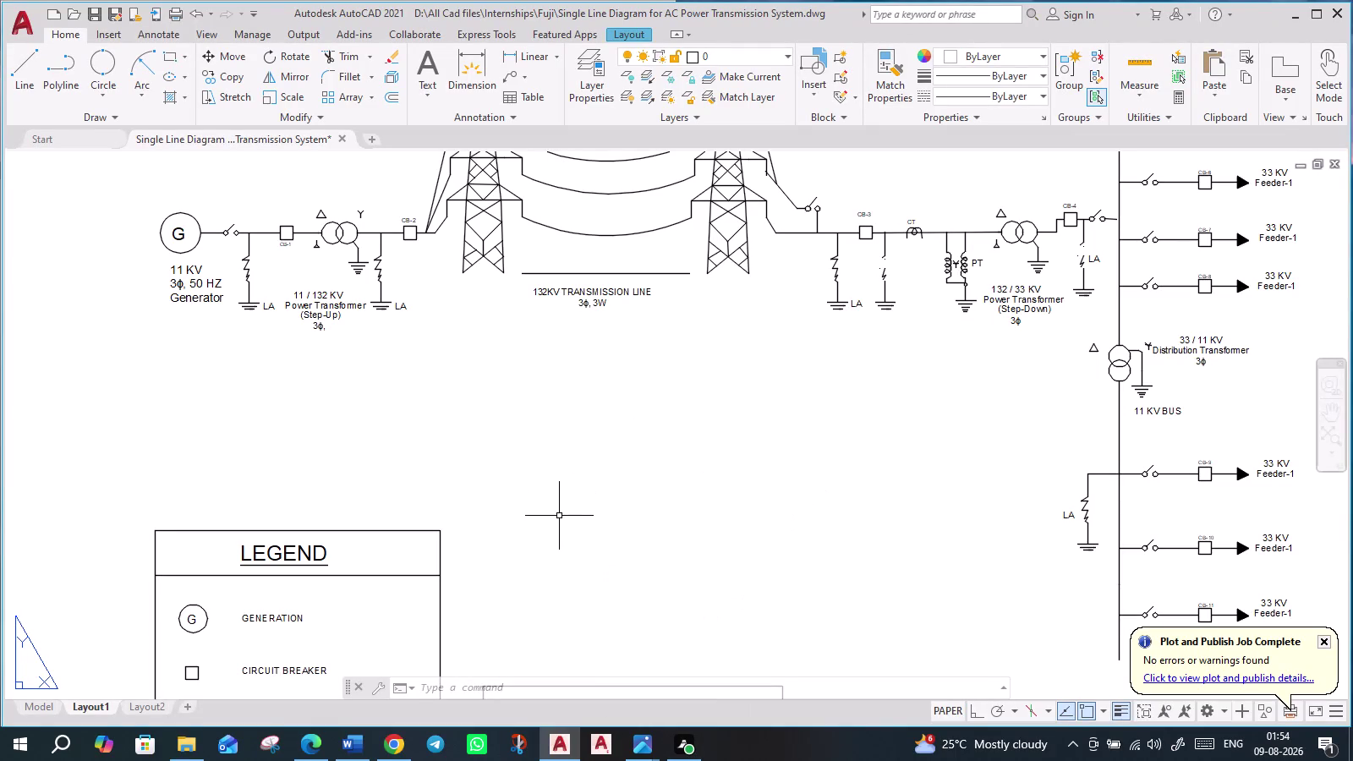
Zoom and pan the sheet to review the legend, voltage levels, title block and diagram title.
scroll(down, 3)
scroll(down, 3)
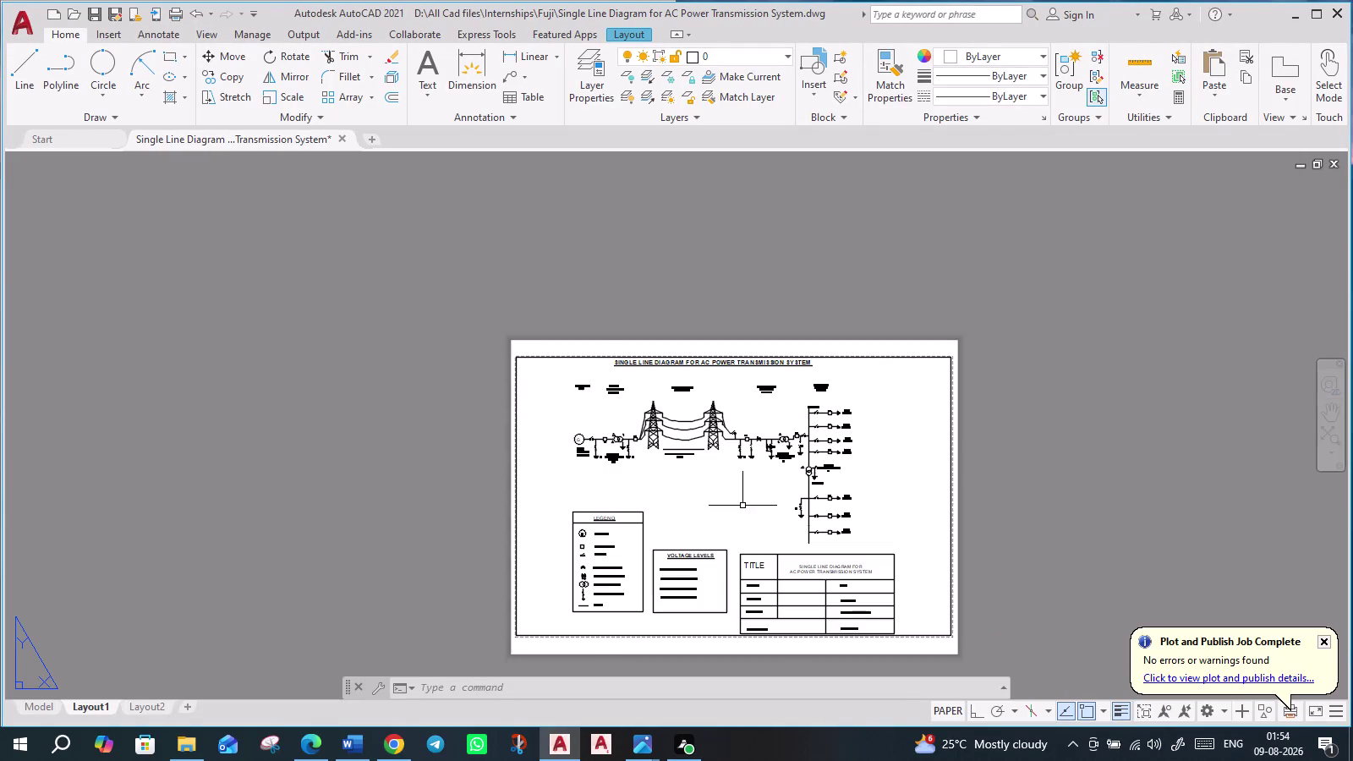
scroll(up, 3)
scroll(up, 3)
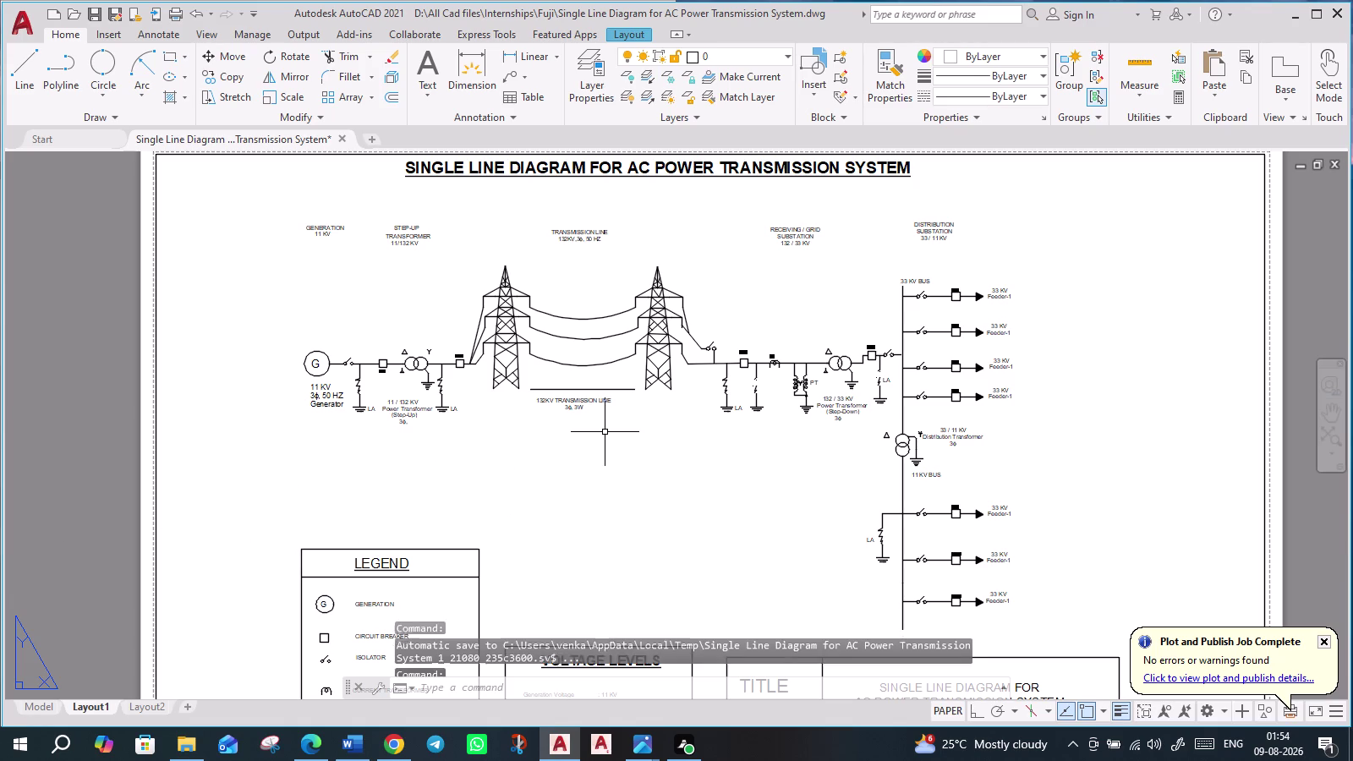
scroll(up, 3)
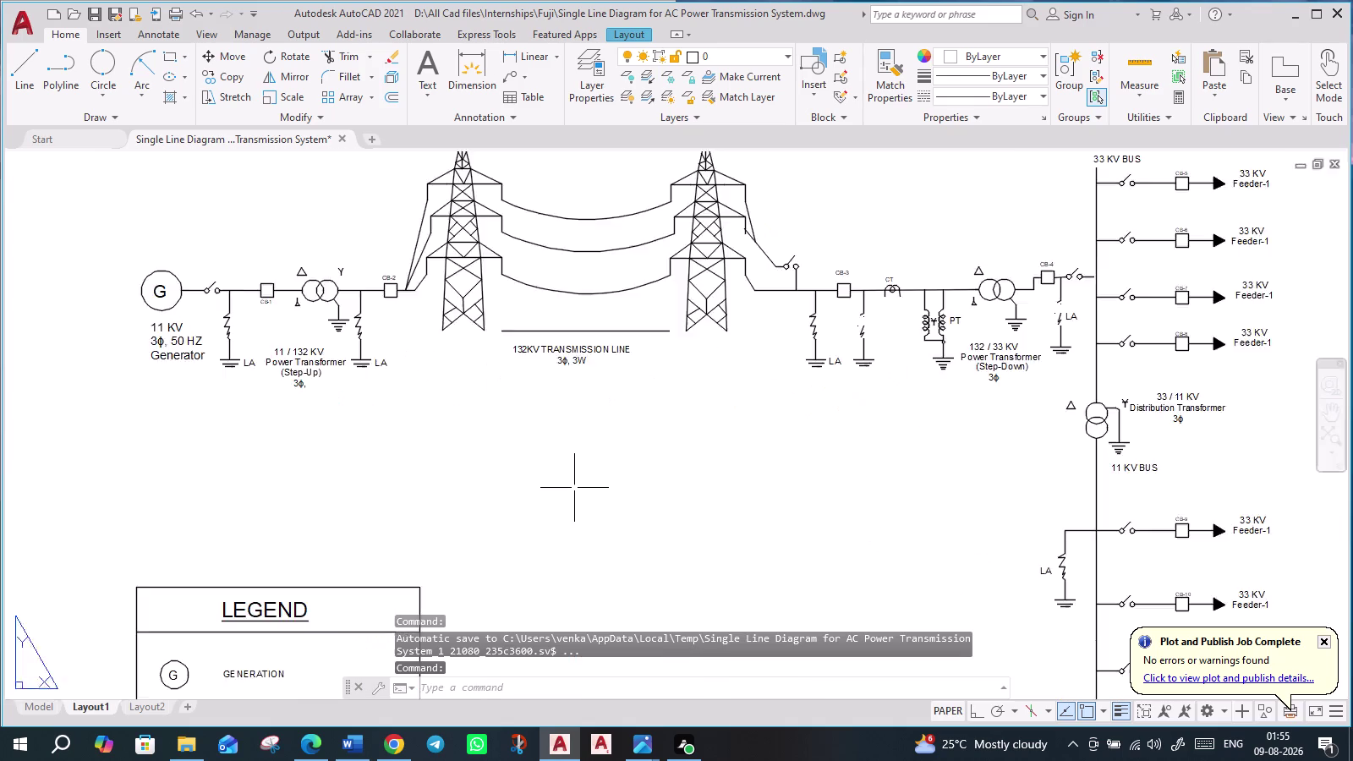
scroll(up, 3)
scroll(down, 3)
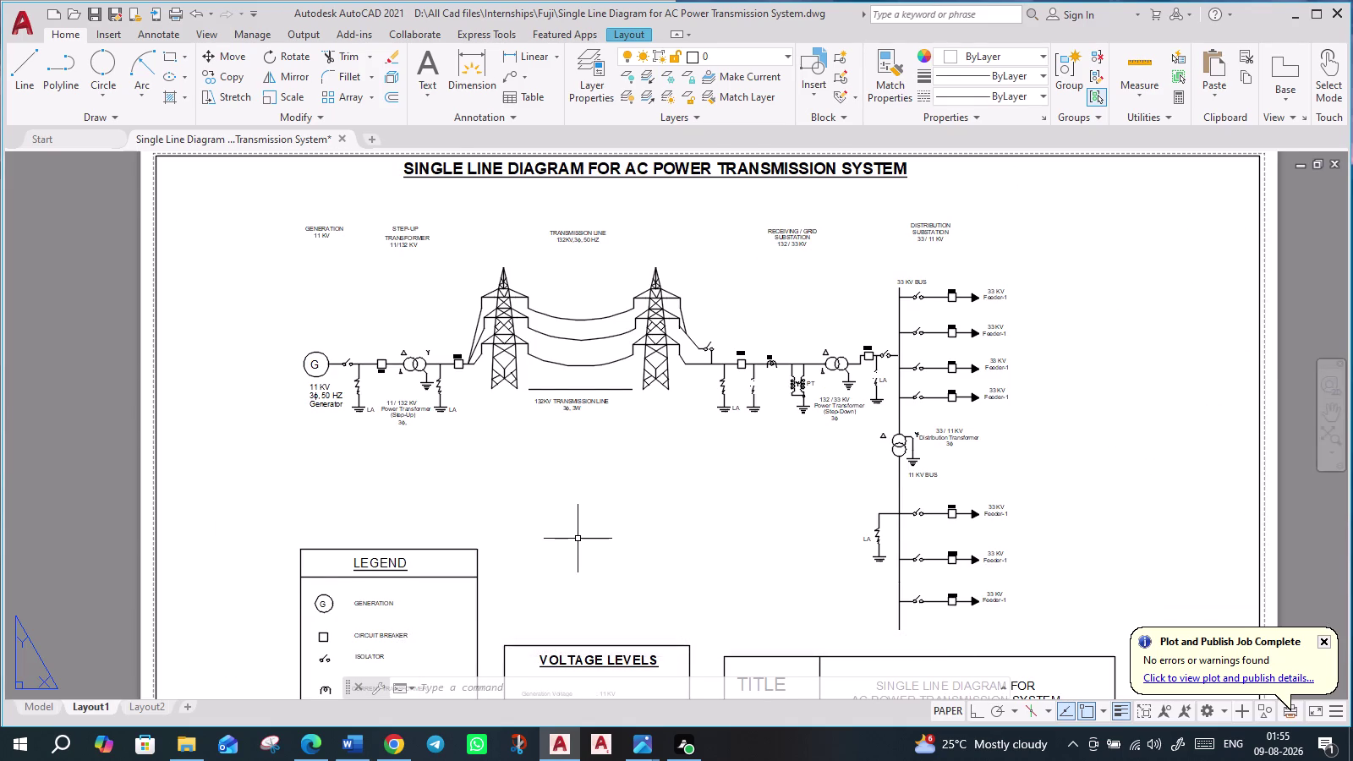
middle_drag(576, 532, 571, 434)
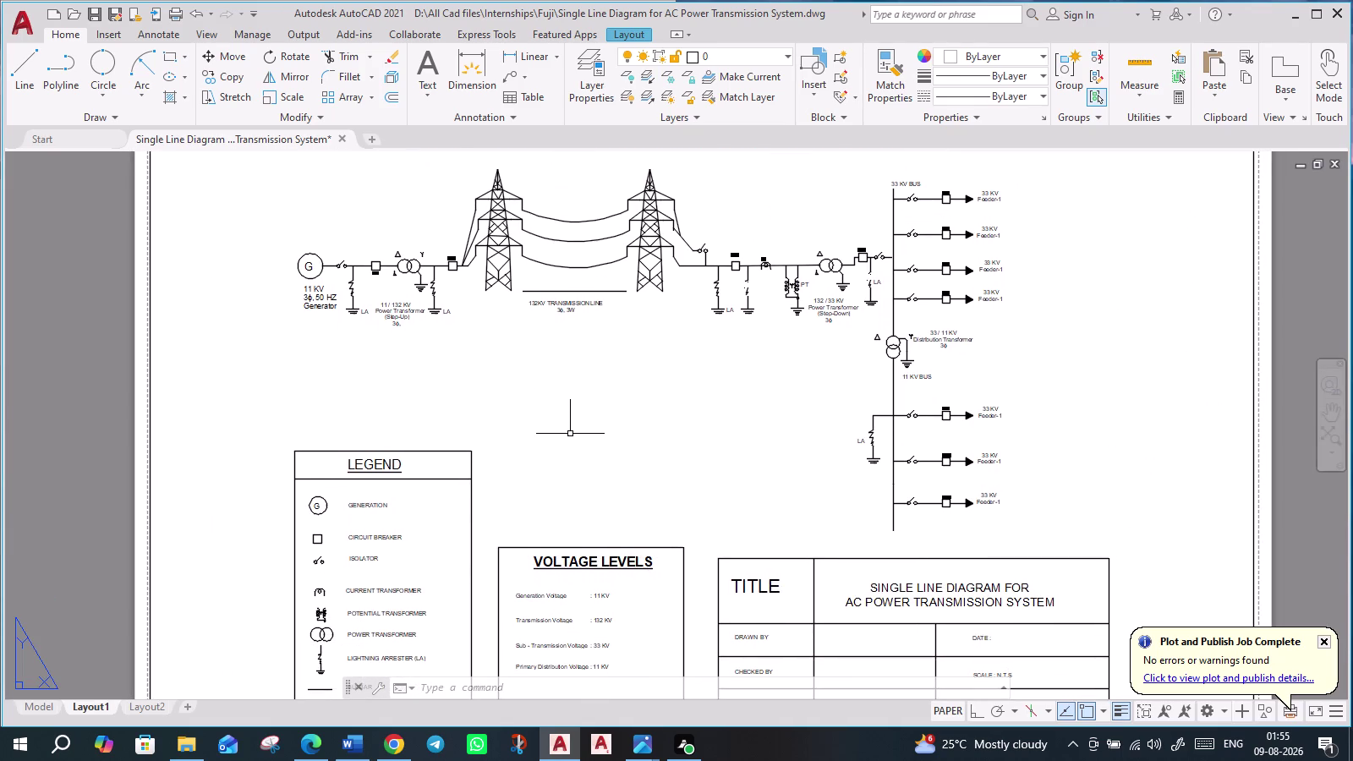
scroll(down, 3)
scroll(up, 3)
middle_drag(602, 417, 593, 455)
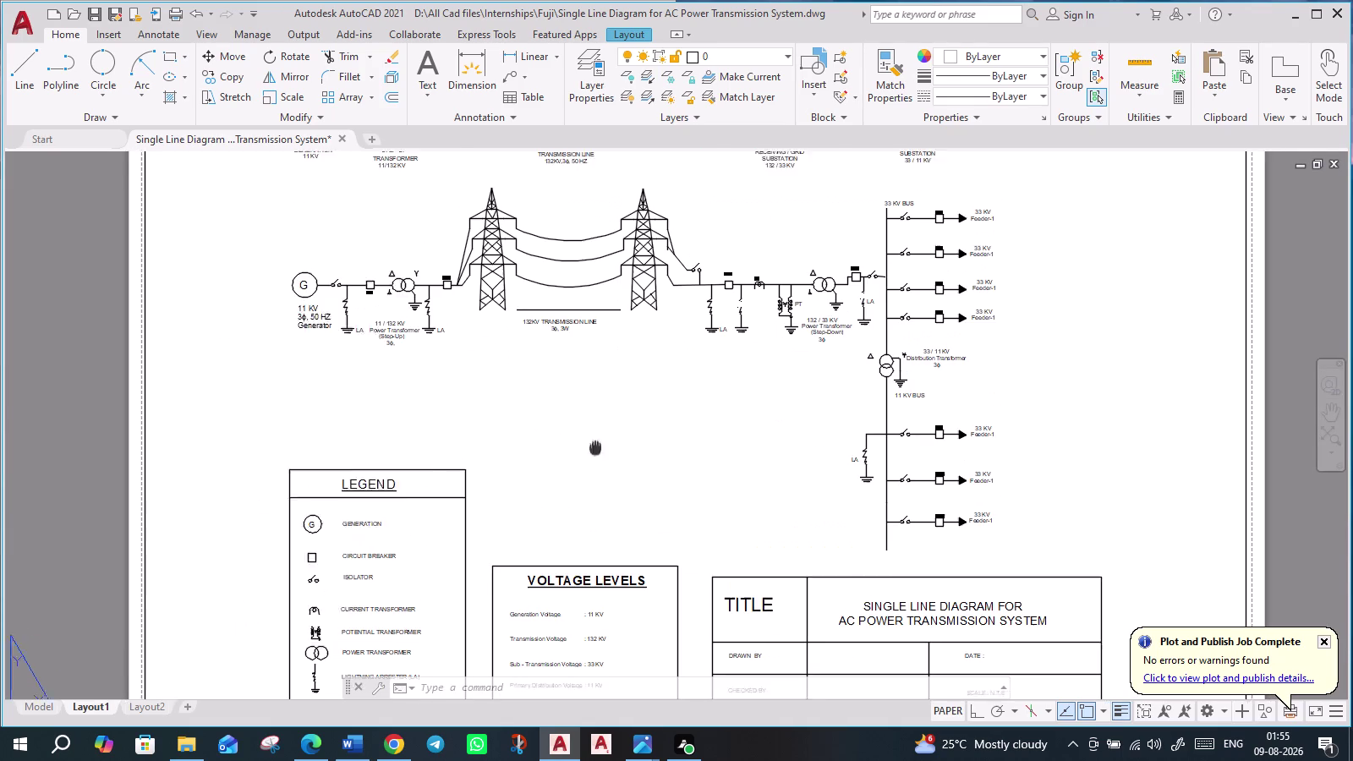
middle_drag(593, 455, 579, 555)
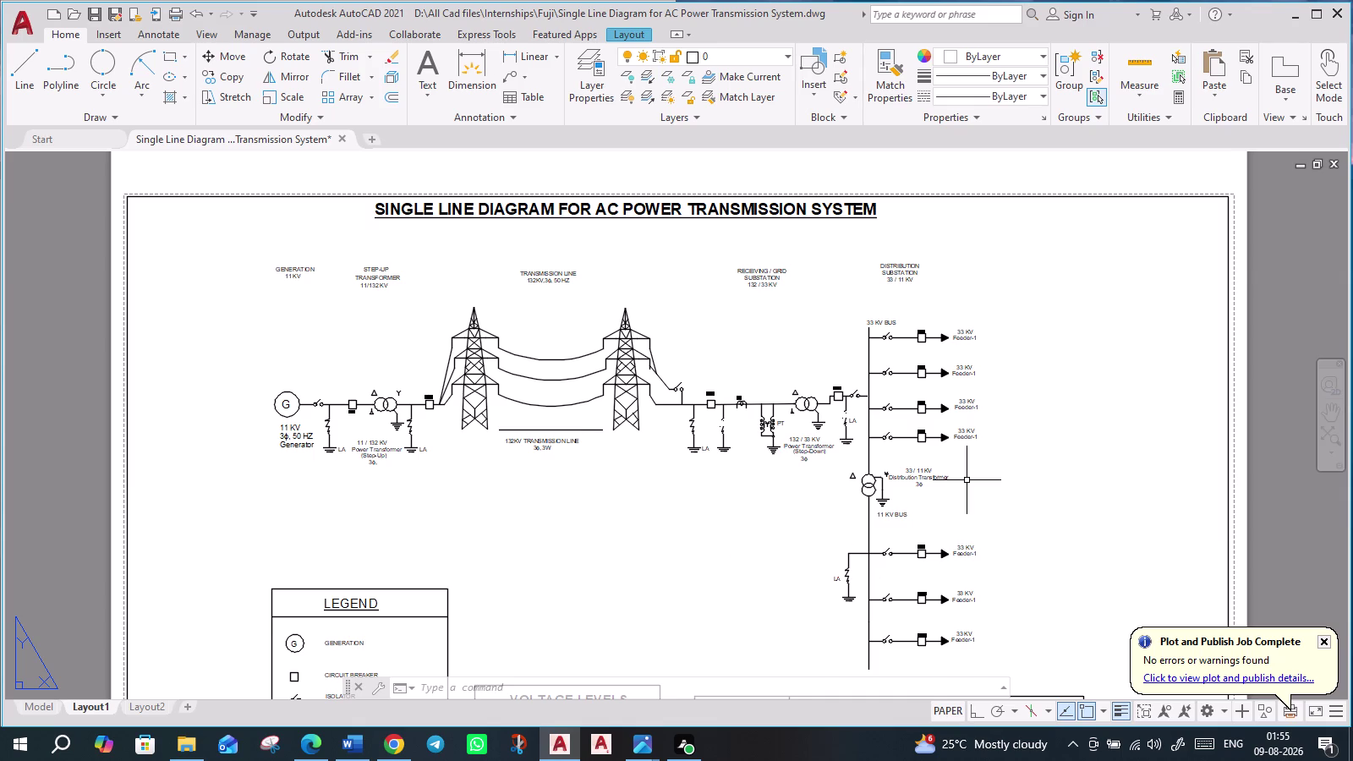
Centre the sheet to show the diagram's full width, the feeders and the title block.
scroll(down, 3)
middle_drag(1034, 505, 923, 422)
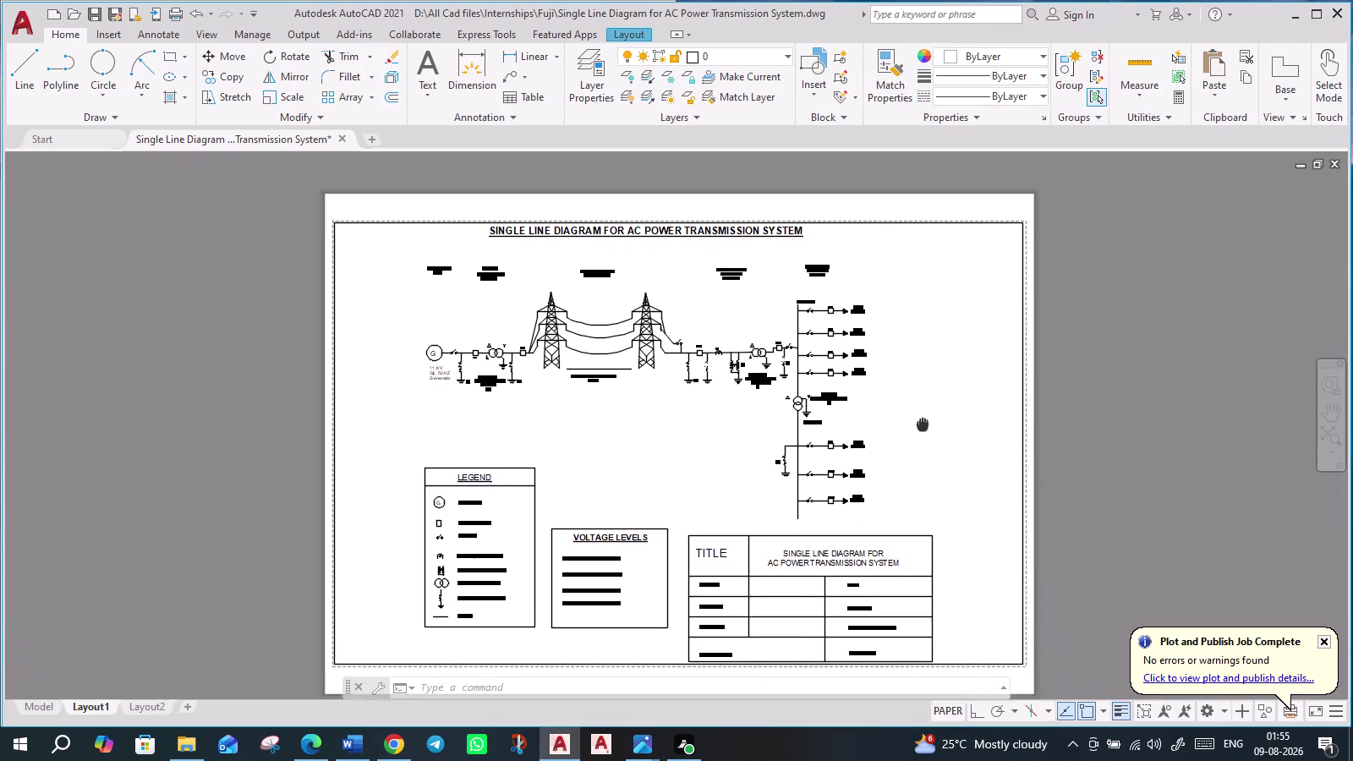
middle_drag(923, 422, 875, 400)
scroll(up, 3)
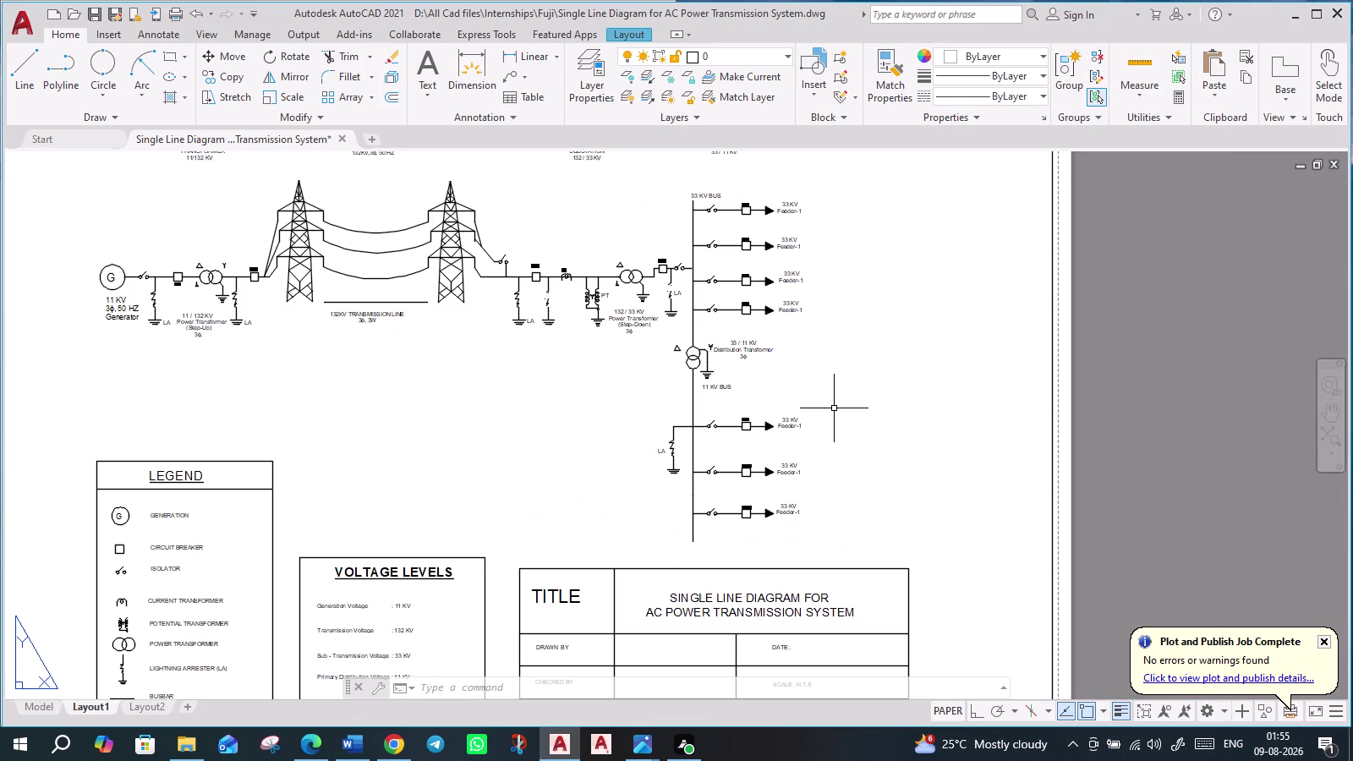
middle_drag(857, 404, 1058, 491)
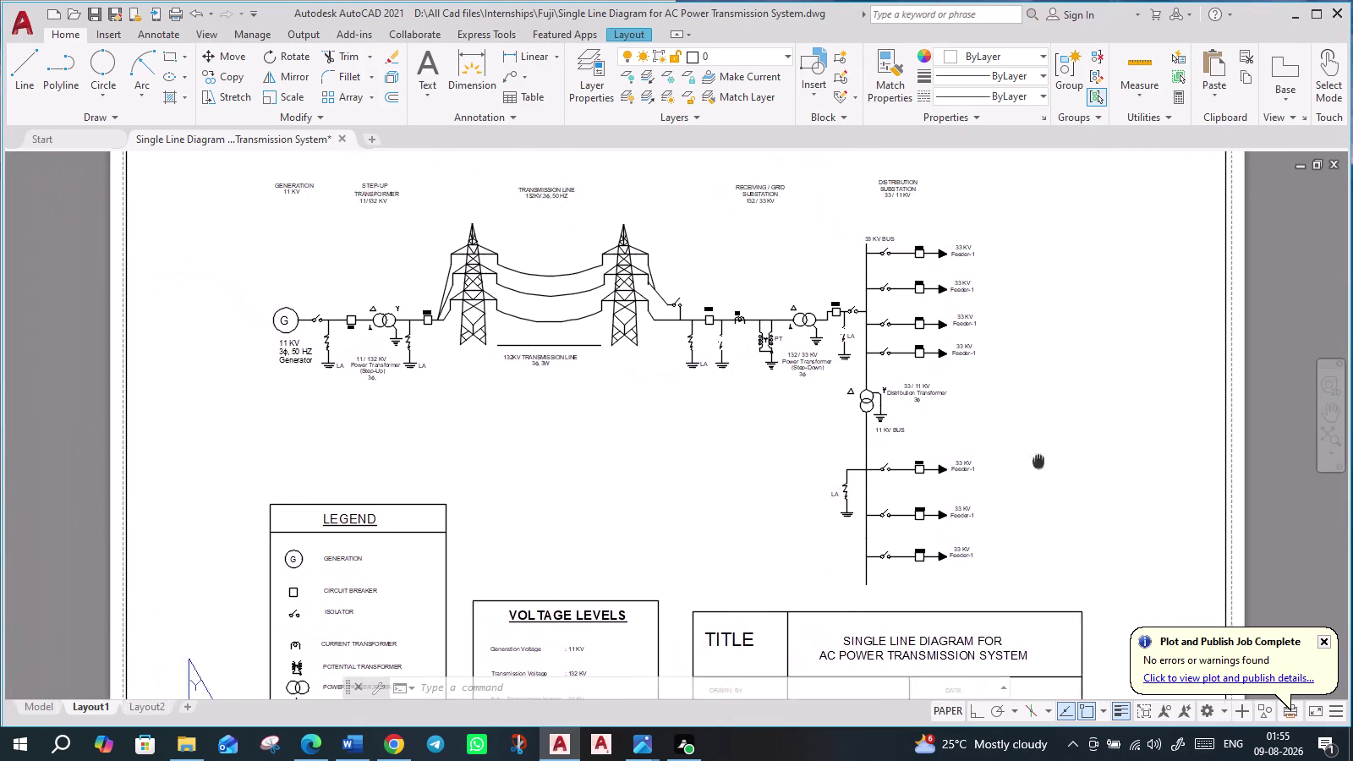
middle_drag(1058, 490, 1039, 484)
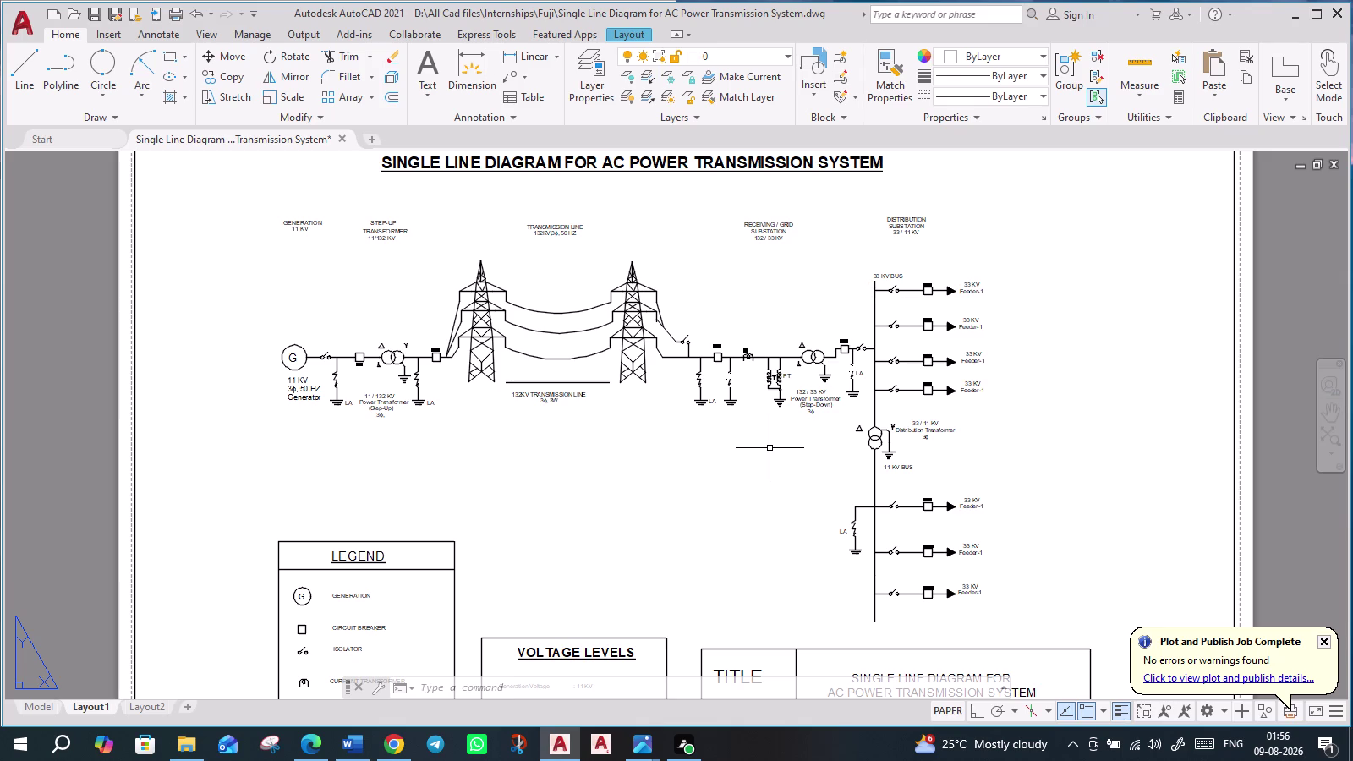
Zoom in on the generator end and the left transmission tower's upper crossarms.
scroll(up, 3)
scroll(up, 3)
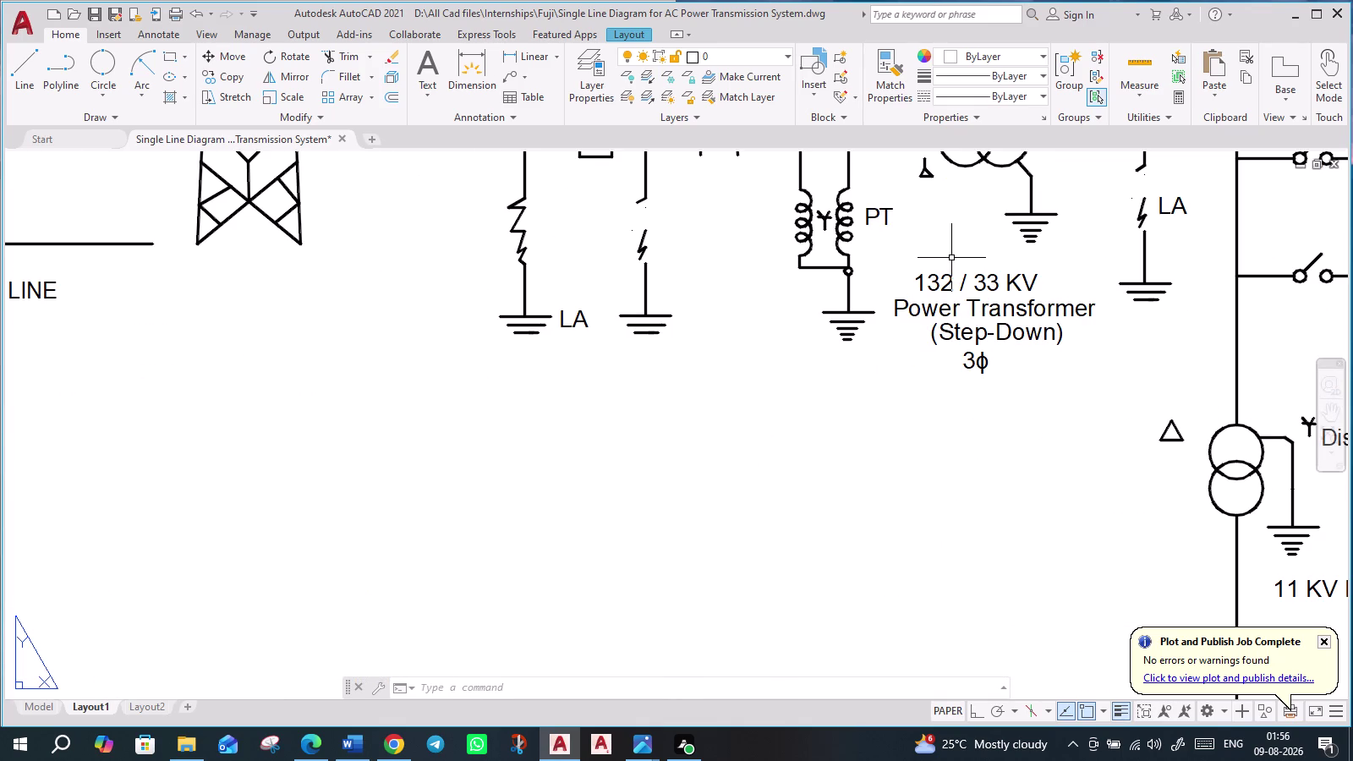
scroll(down, 3)
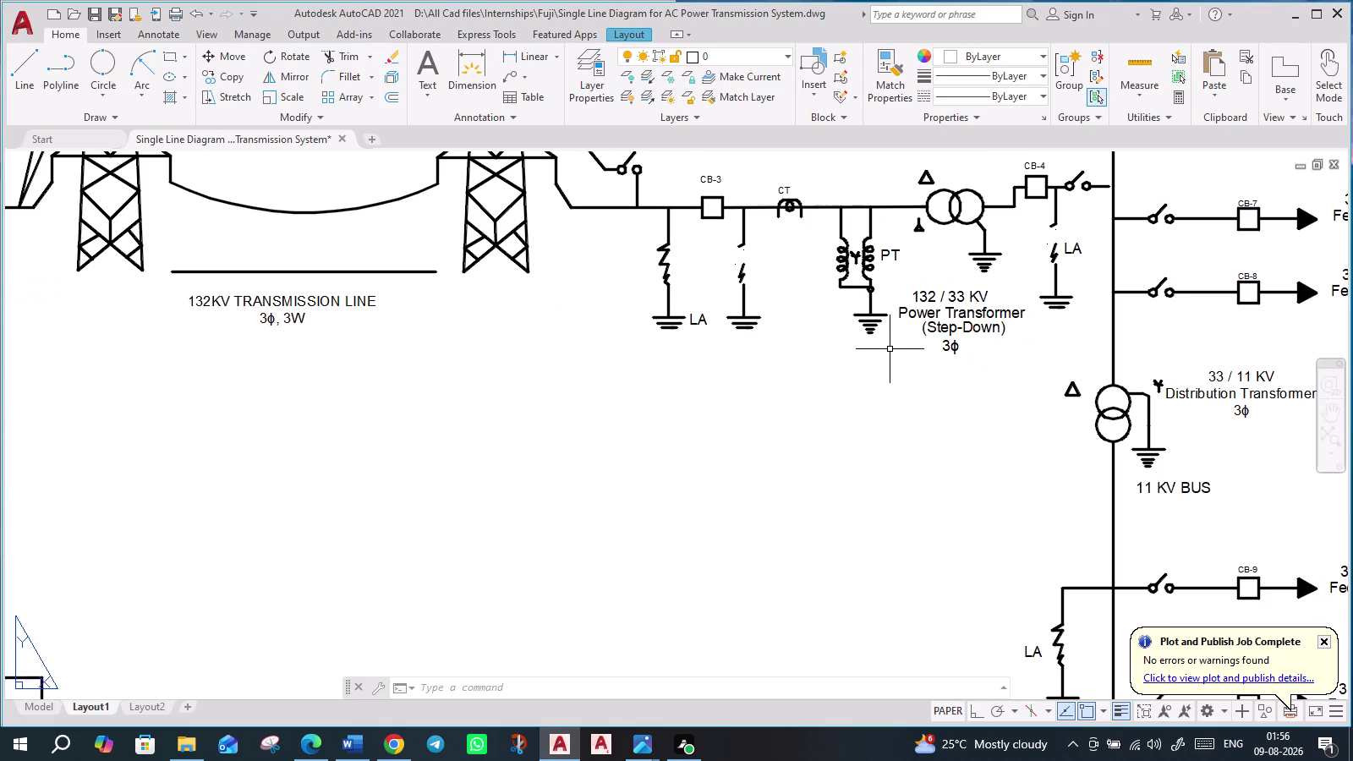
scroll(down, 3)
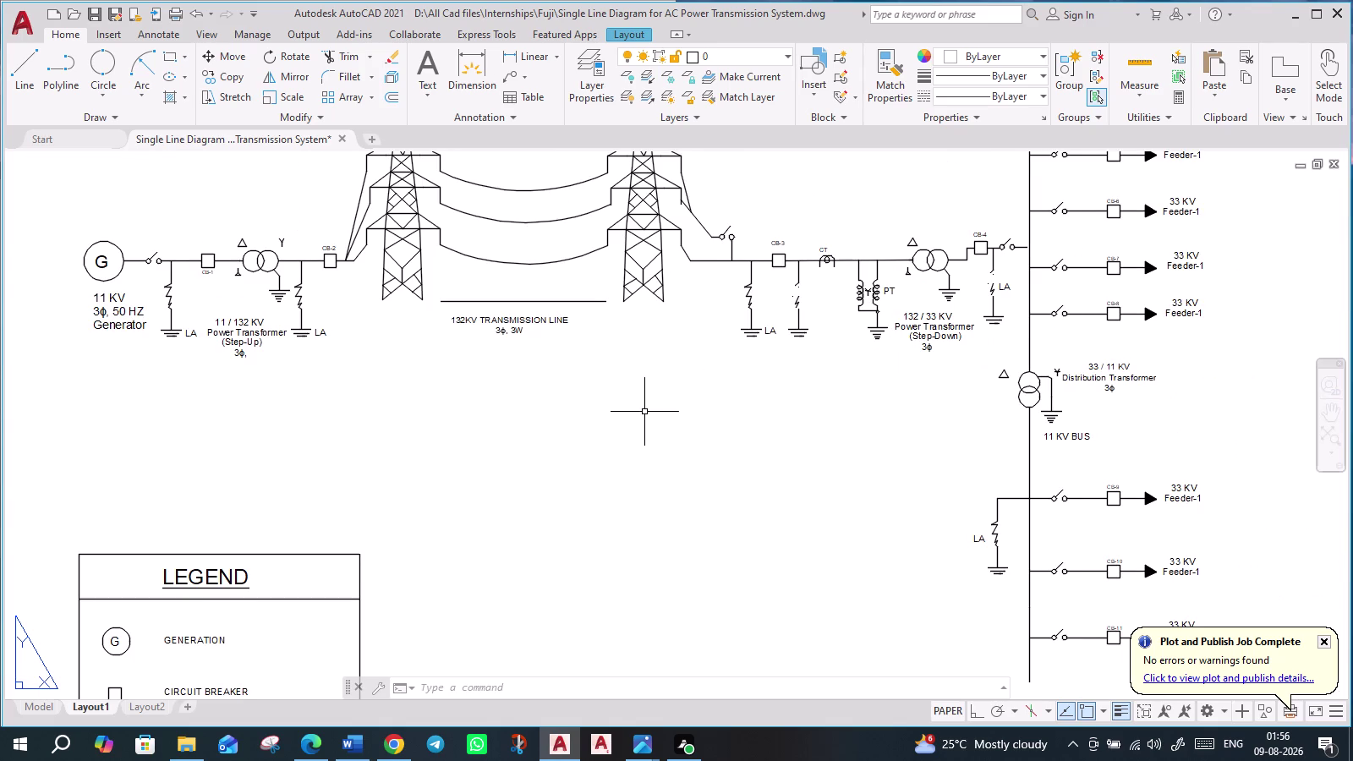
middle_drag(654, 445, 678, 550)
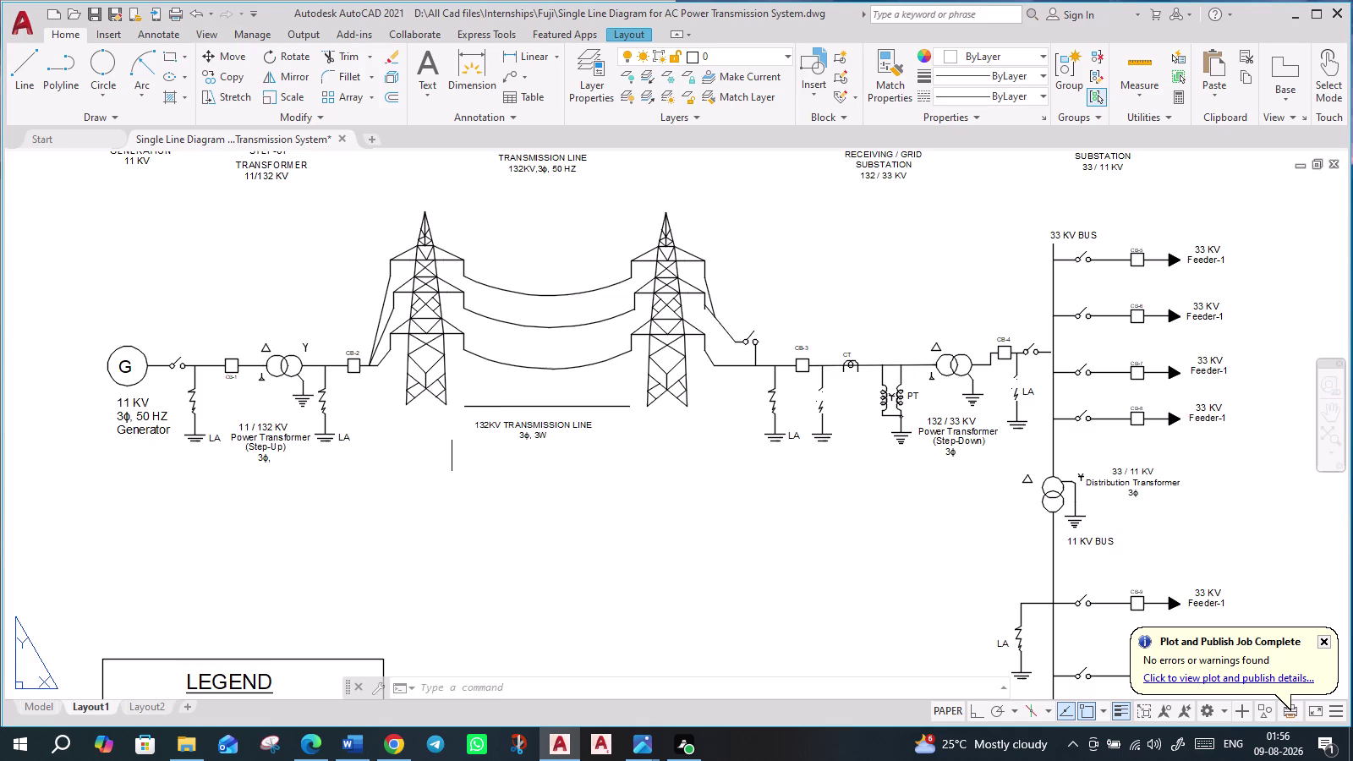
scroll(up, 3)
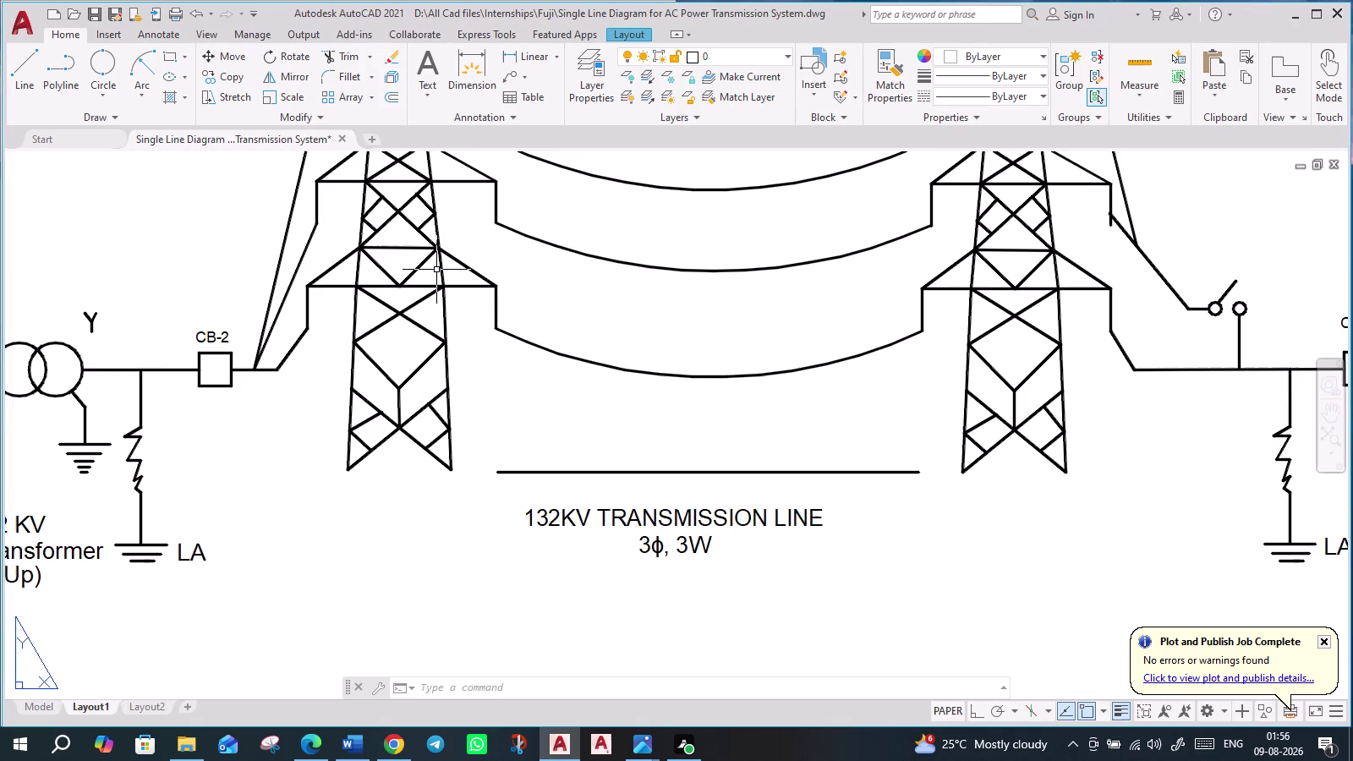
scroll(down, 3)
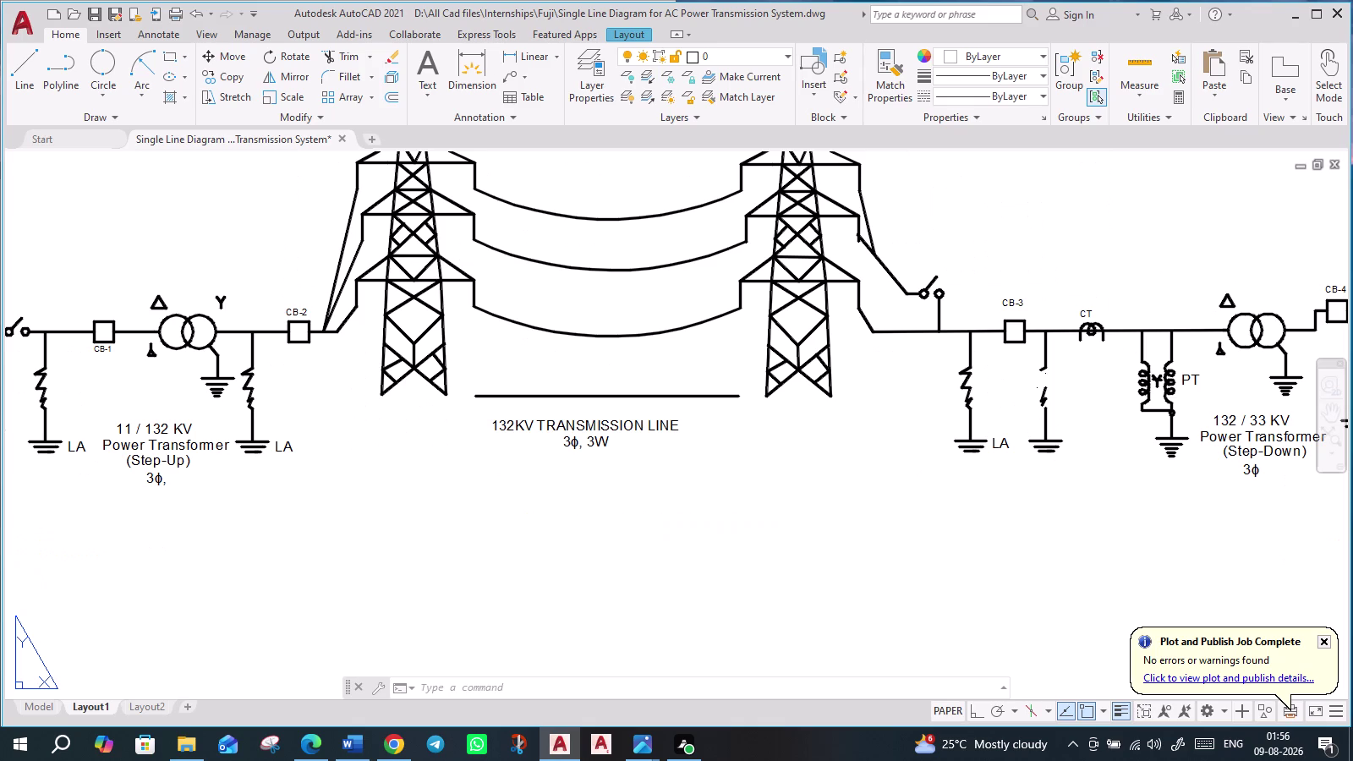
middle_drag(498, 343, 488, 383)
scroll(up, 3)
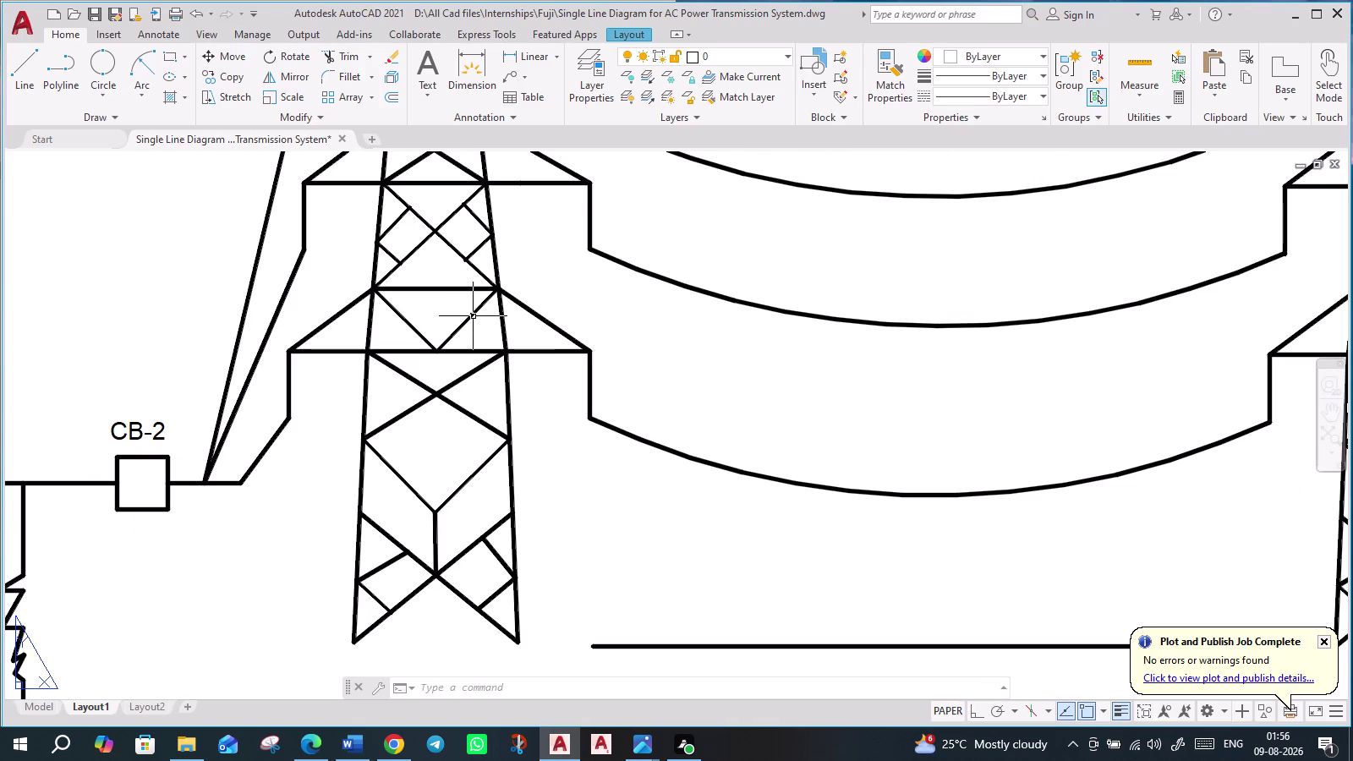
scroll(down, 3)
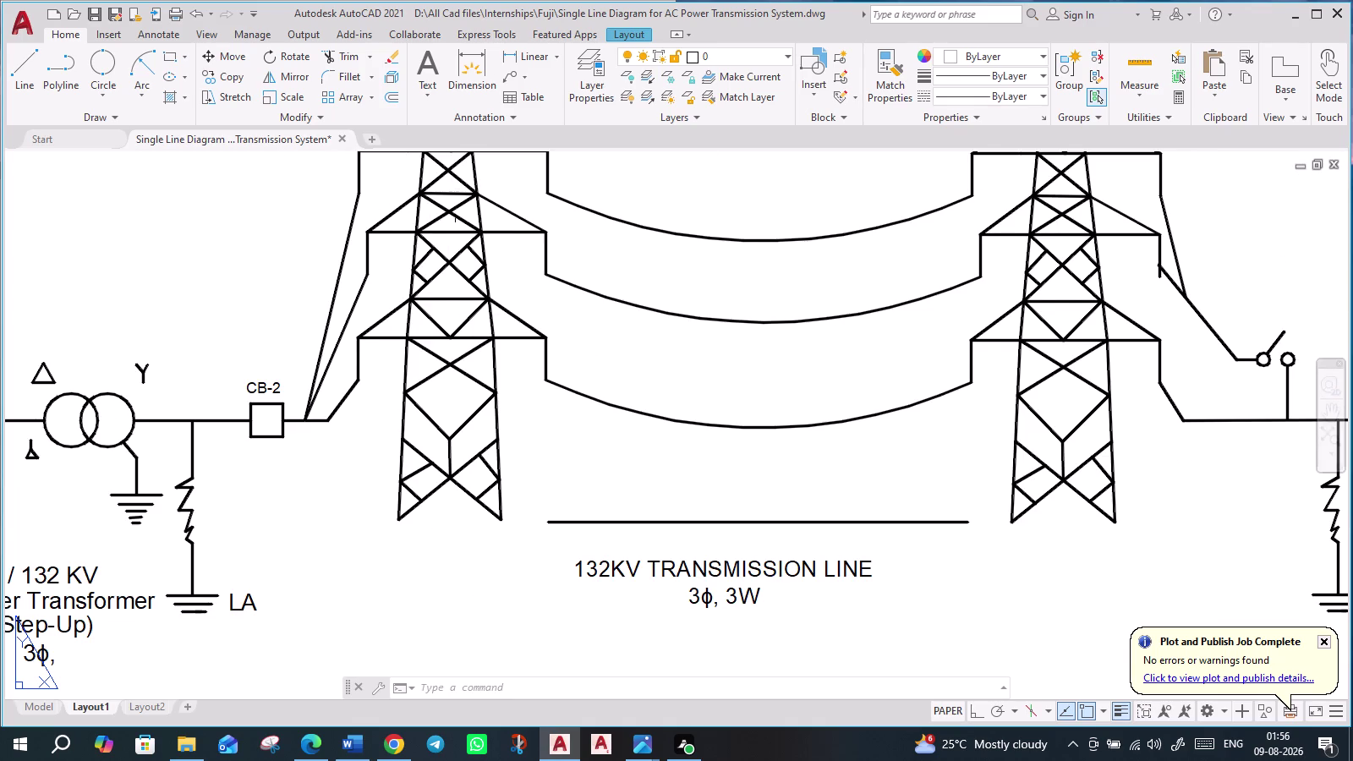
middle_drag(461, 249, 449, 394)
scroll(up, 3)
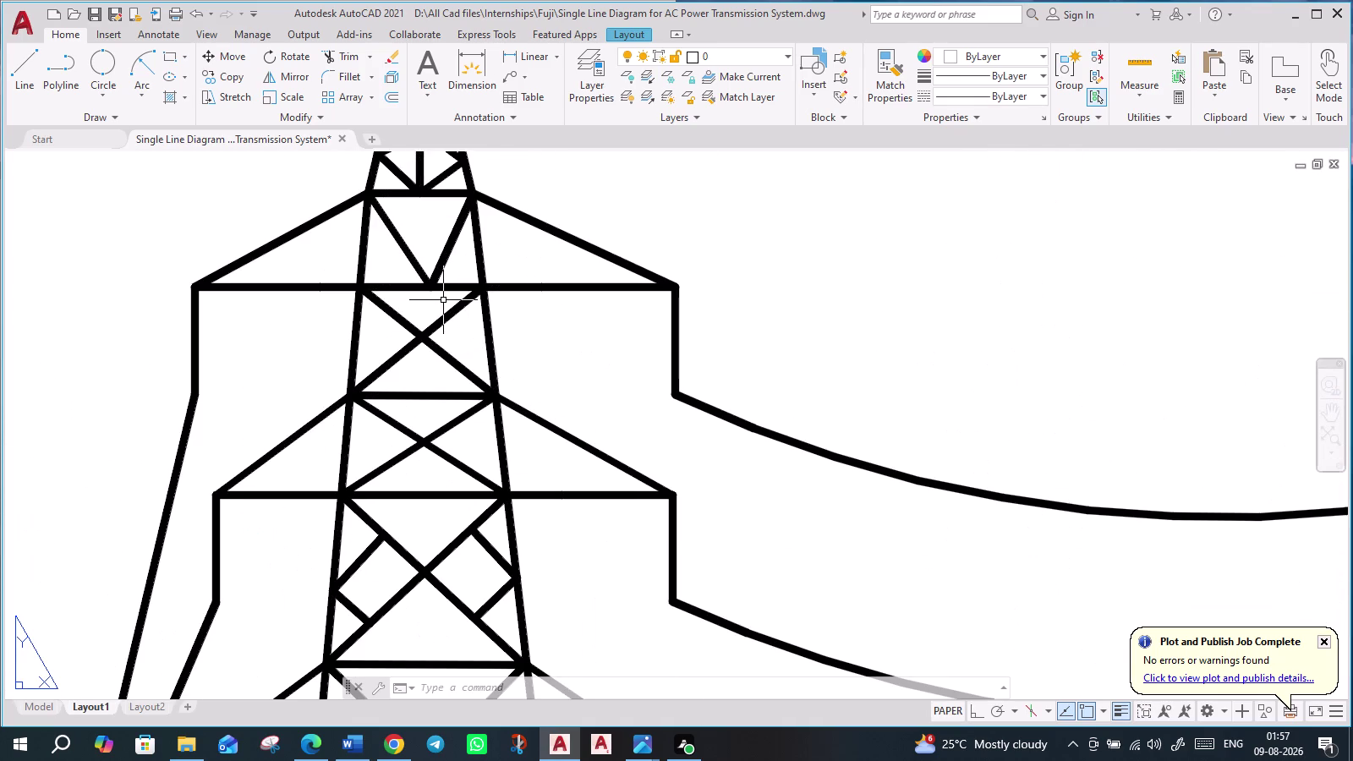
scroll(down, 3)
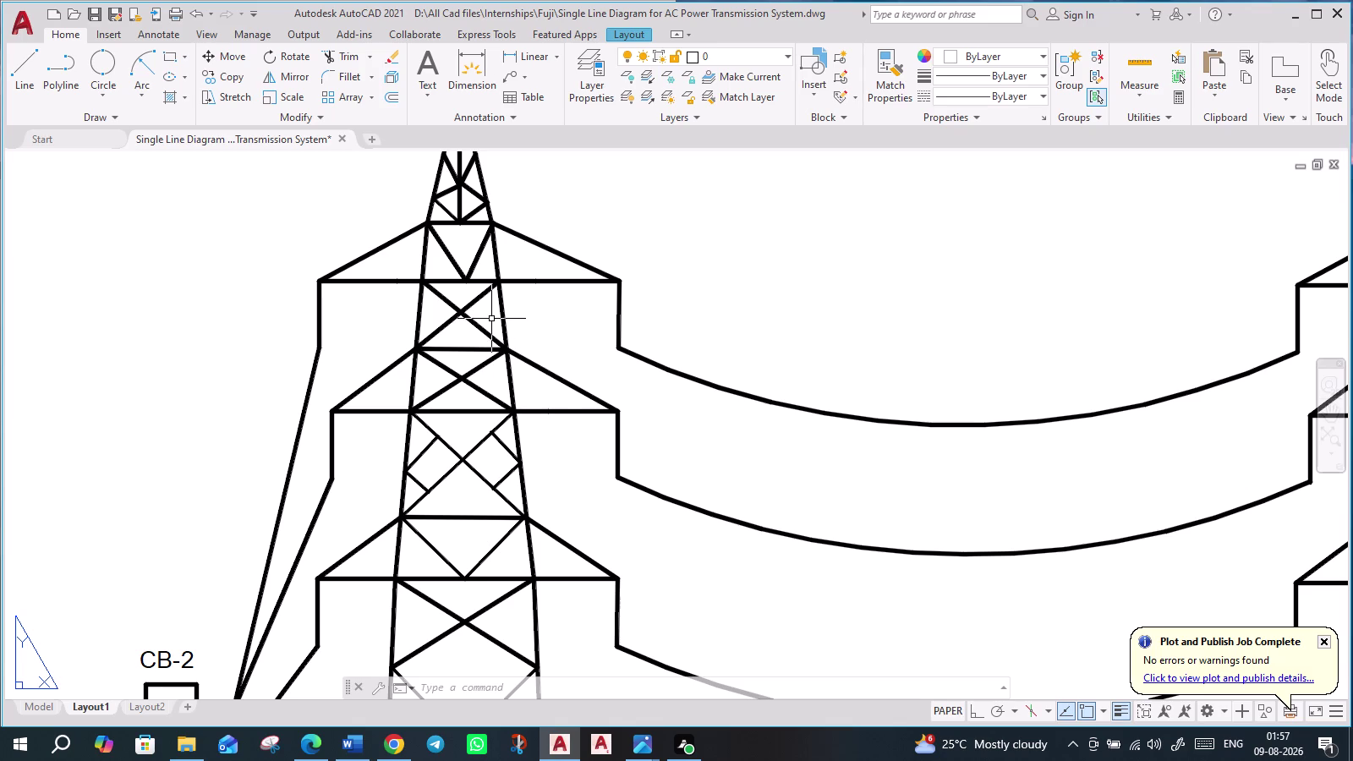
scroll(down, 3)
scroll(up, 3)
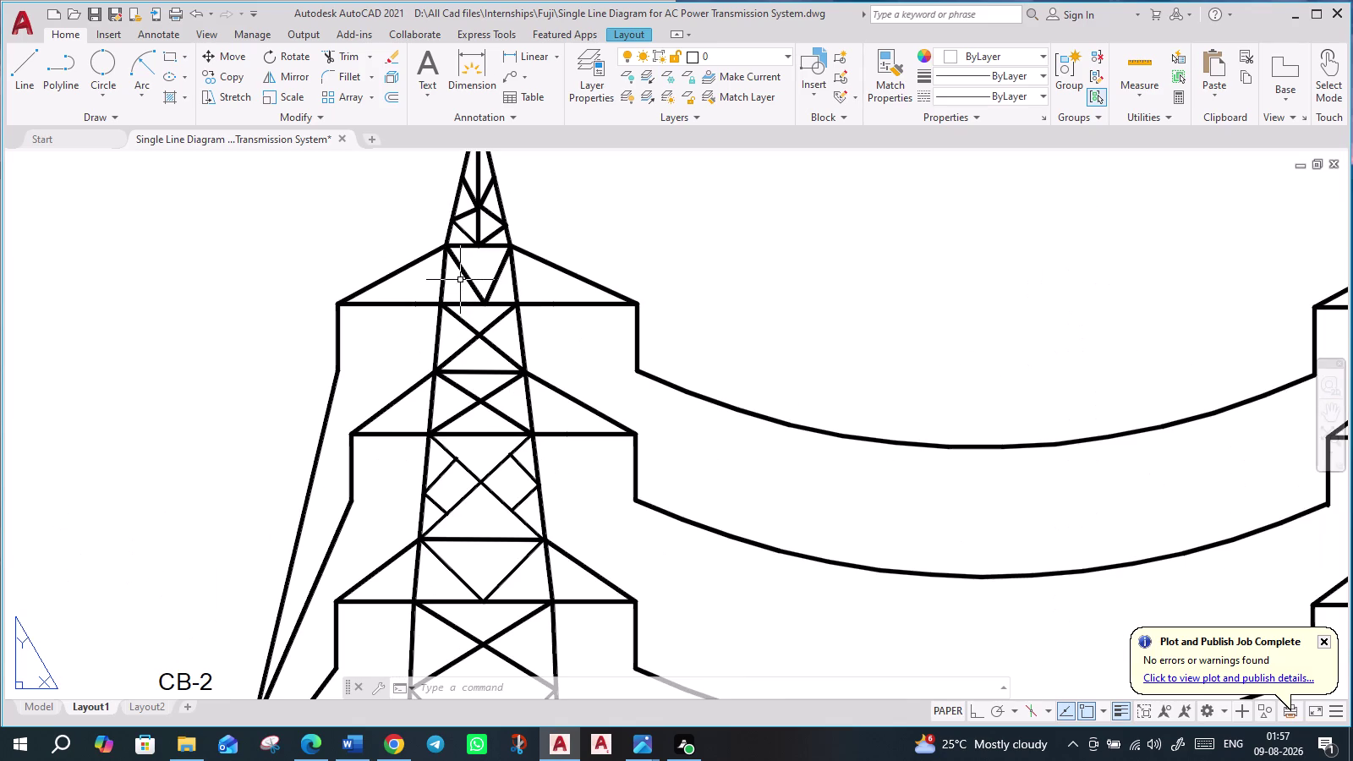
scroll(up, 3)
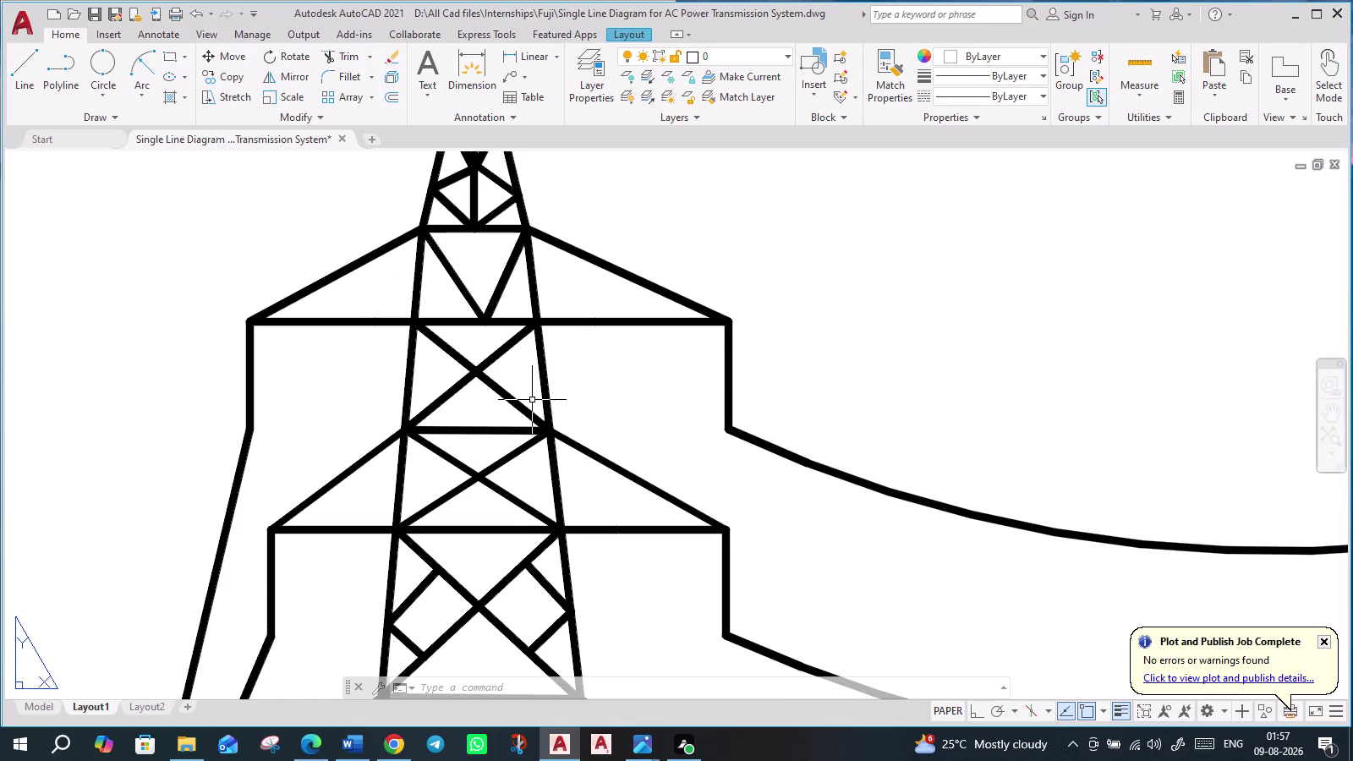
scroll(down, 3)
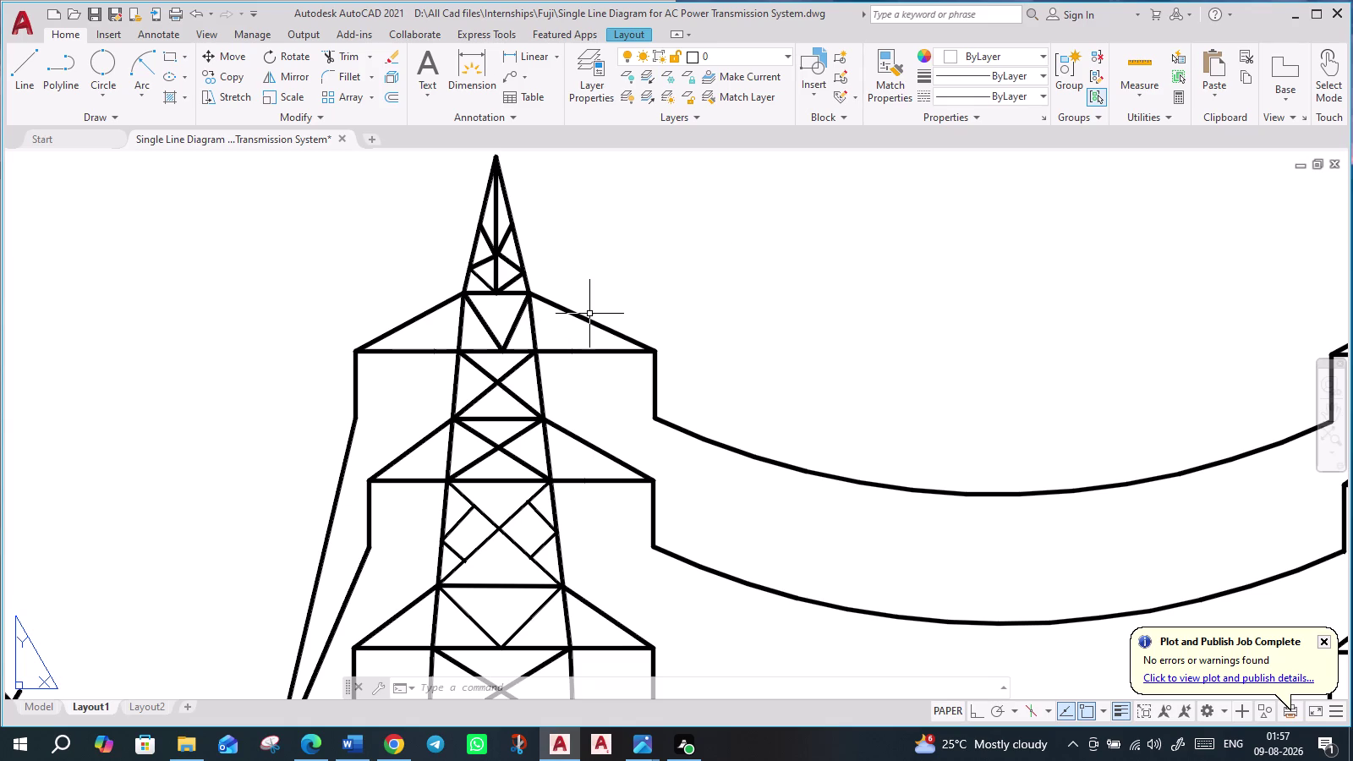
Pan along the transmission line to the substations, then to the legend and diagram title.
scroll(down, 3)
scroll(down, 3)
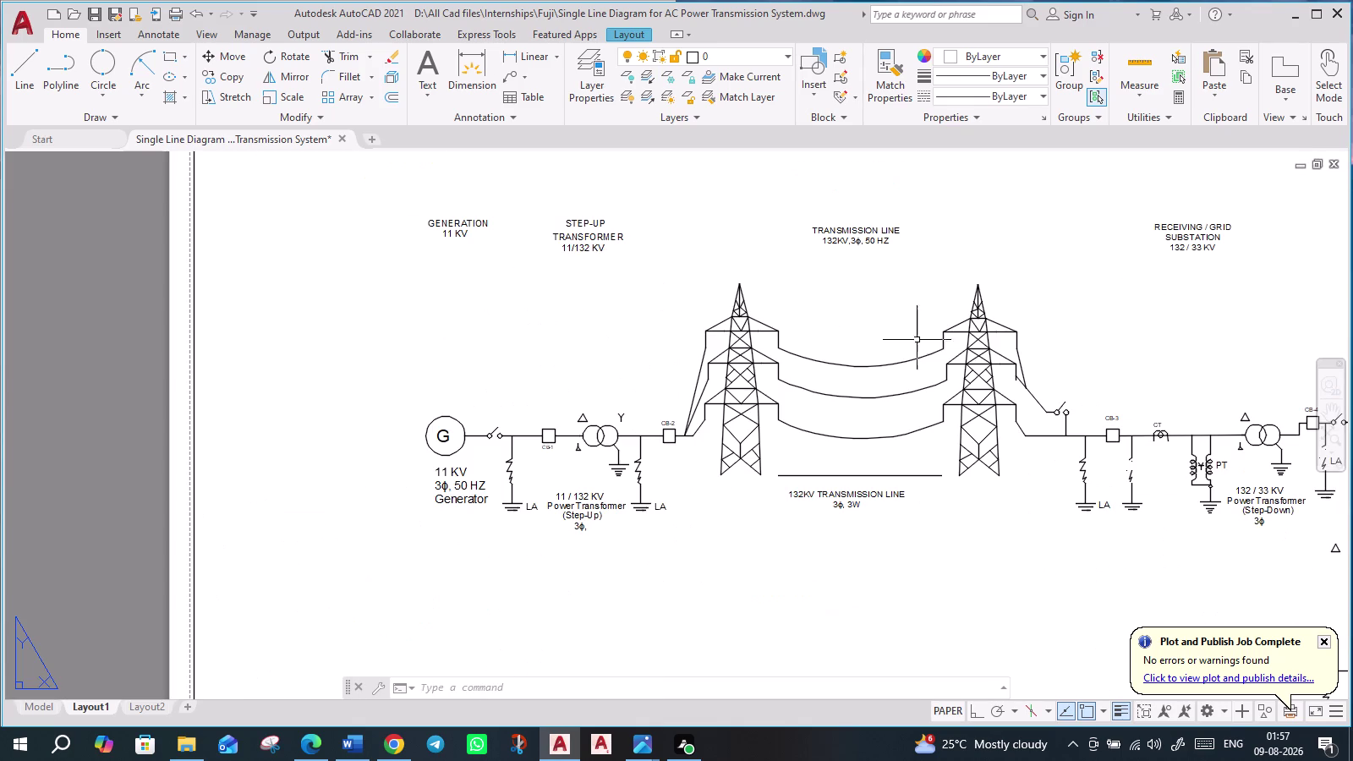
scroll(up, 3)
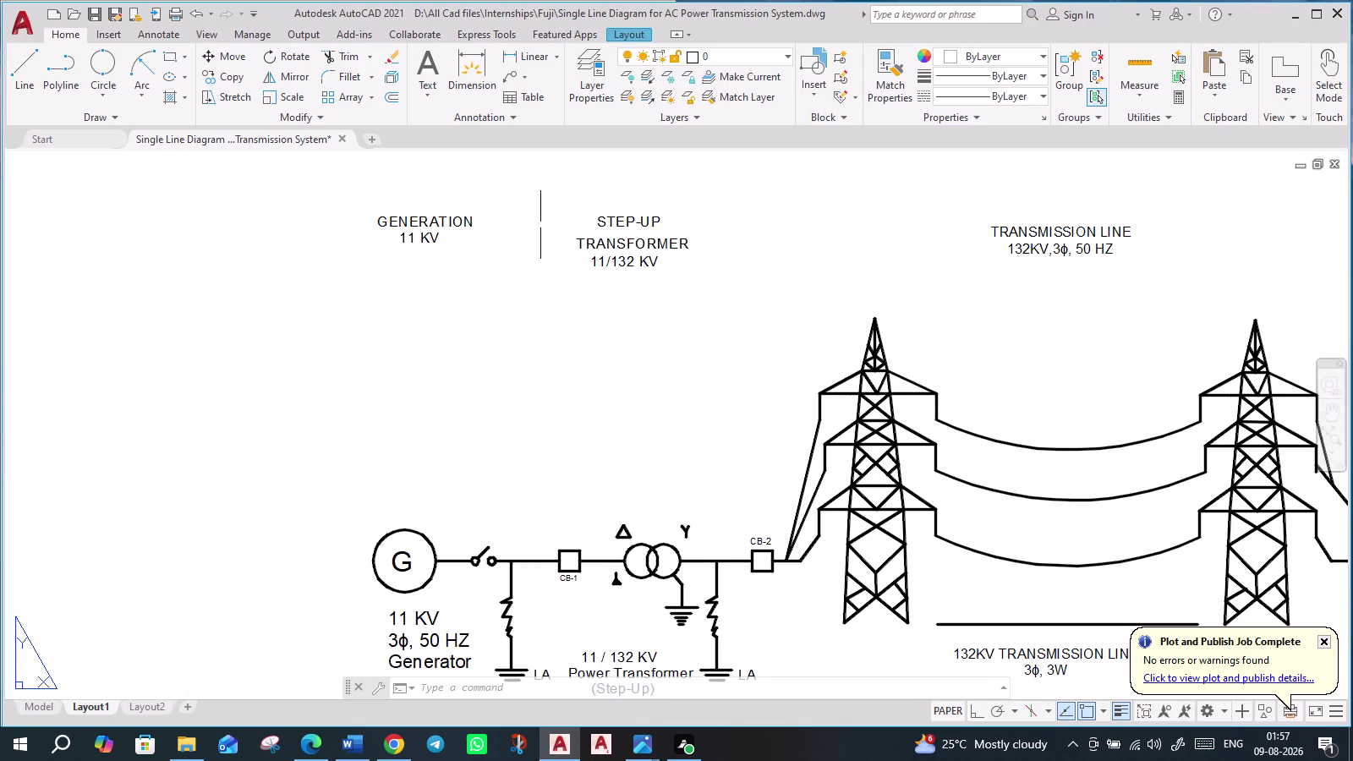
middle_drag(809, 302, 377, 343)
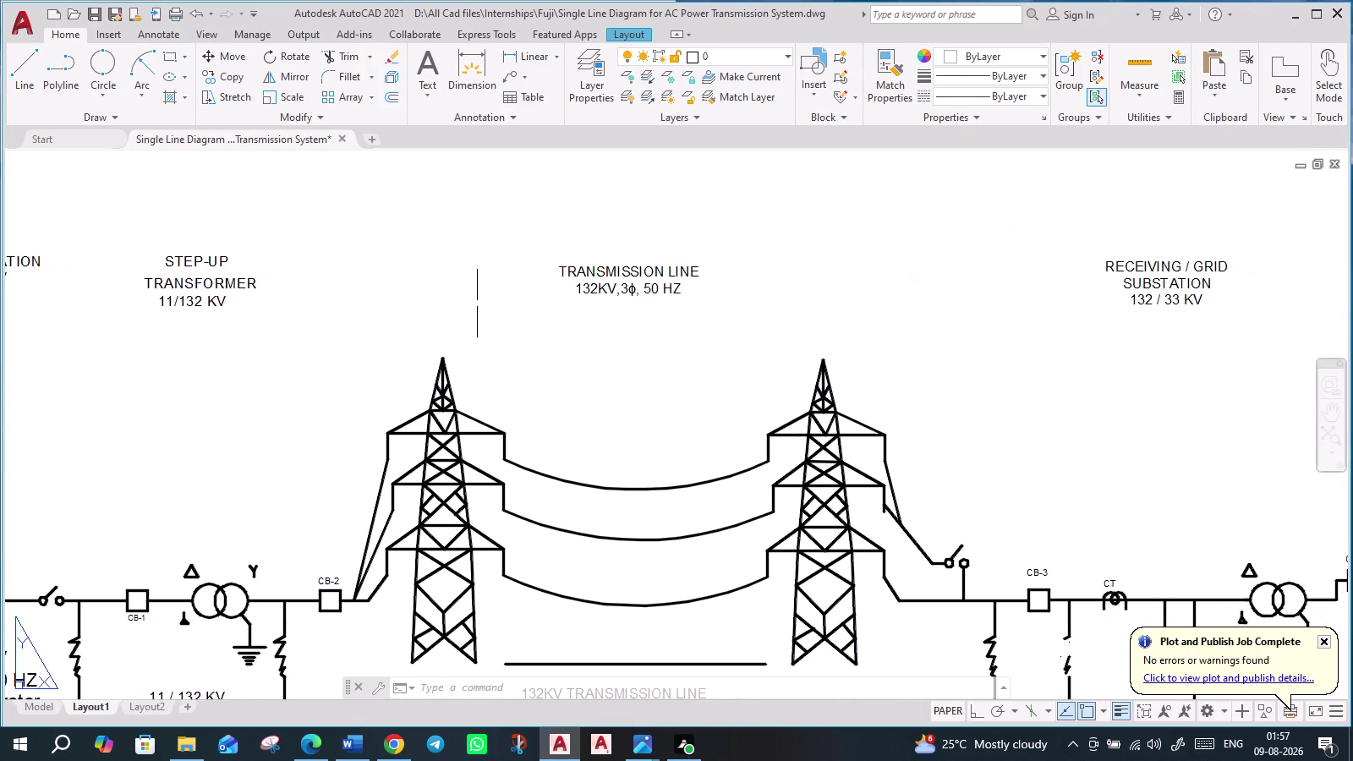
scroll(down, 3)
middle_drag(997, 341, 822, 294)
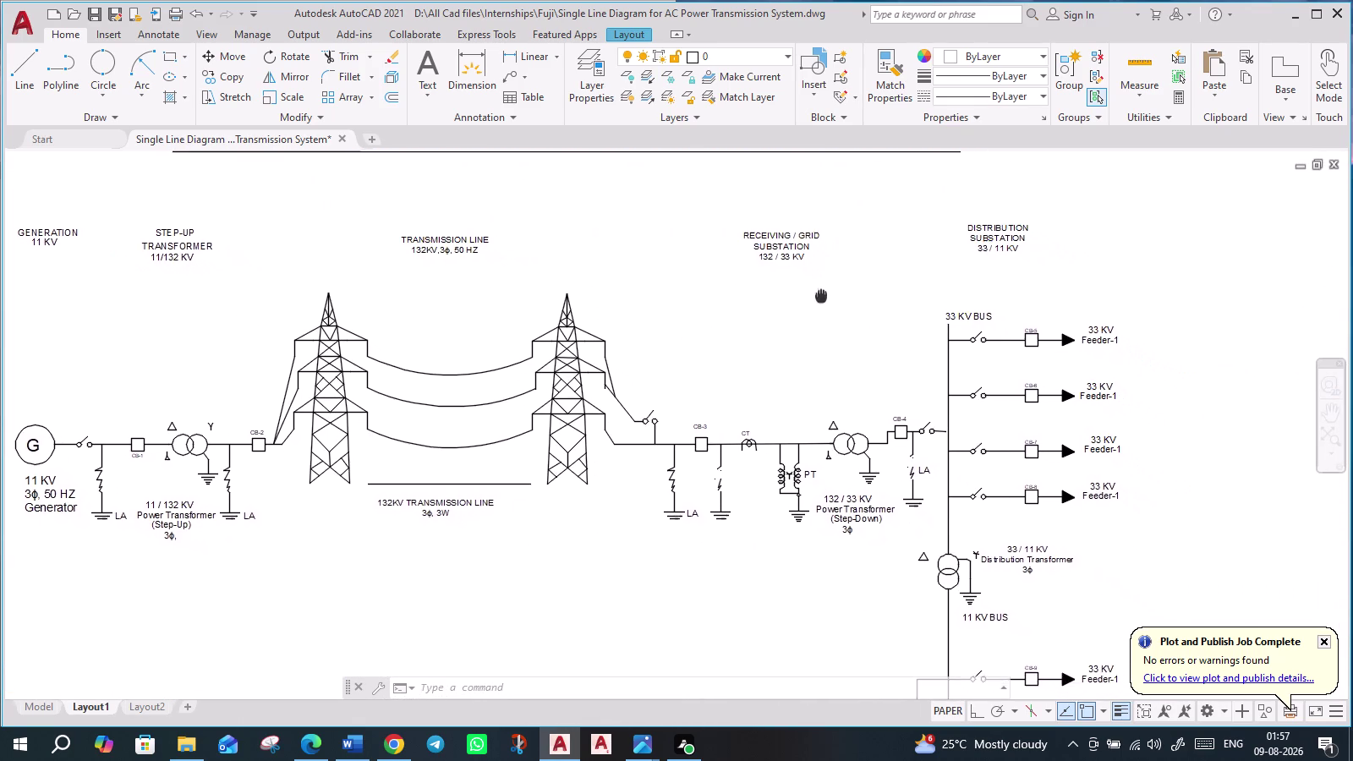
middle_drag(822, 294, 816, 378)
scroll(down, 3)
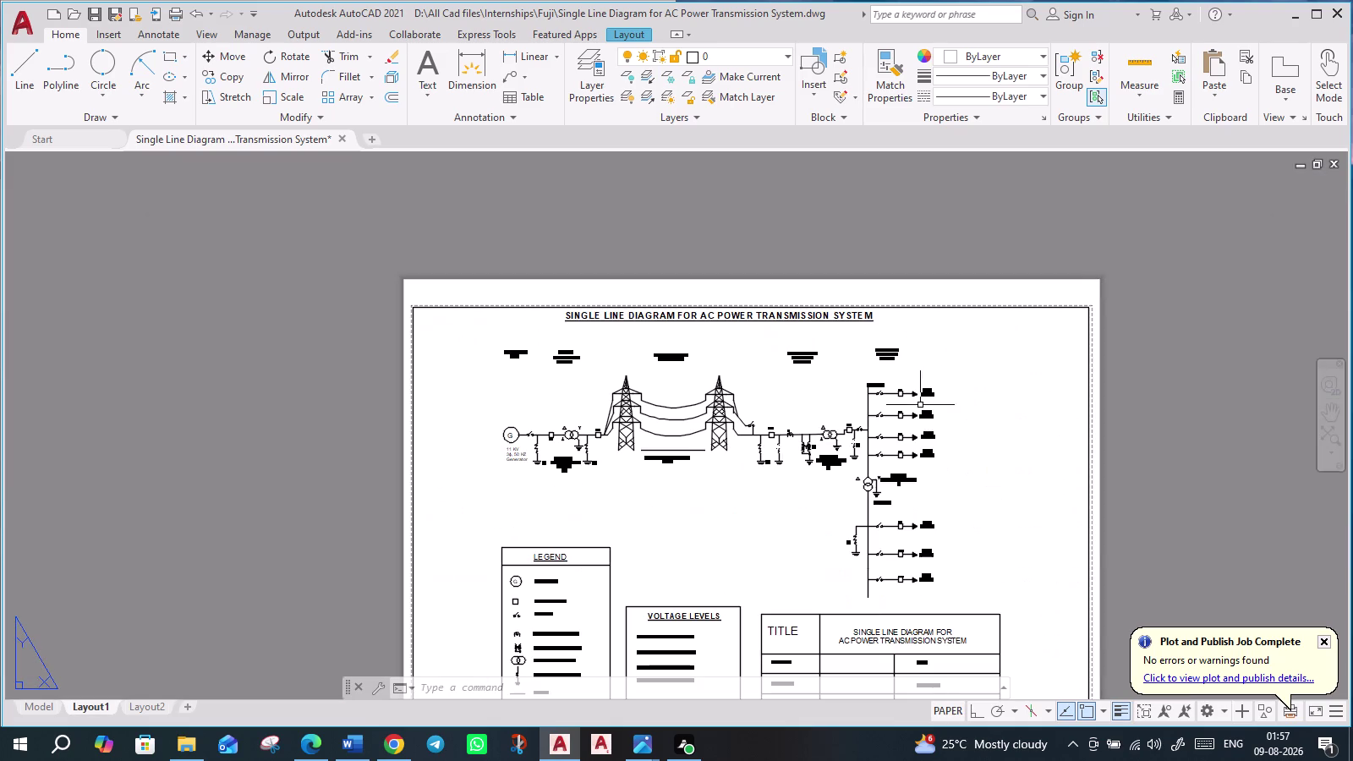
middle_drag(956, 417, 945, 288)
scroll(up, 3)
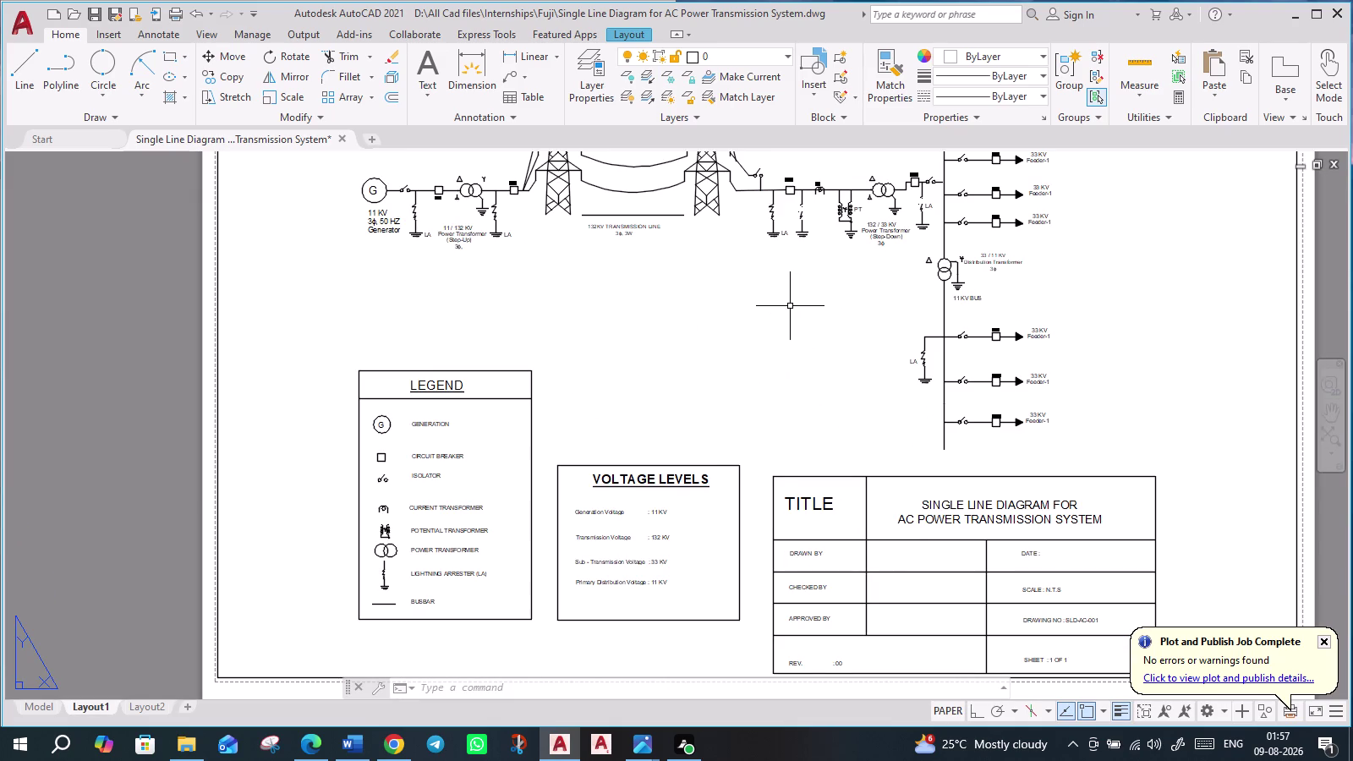
middle_drag(665, 335, 703, 498)
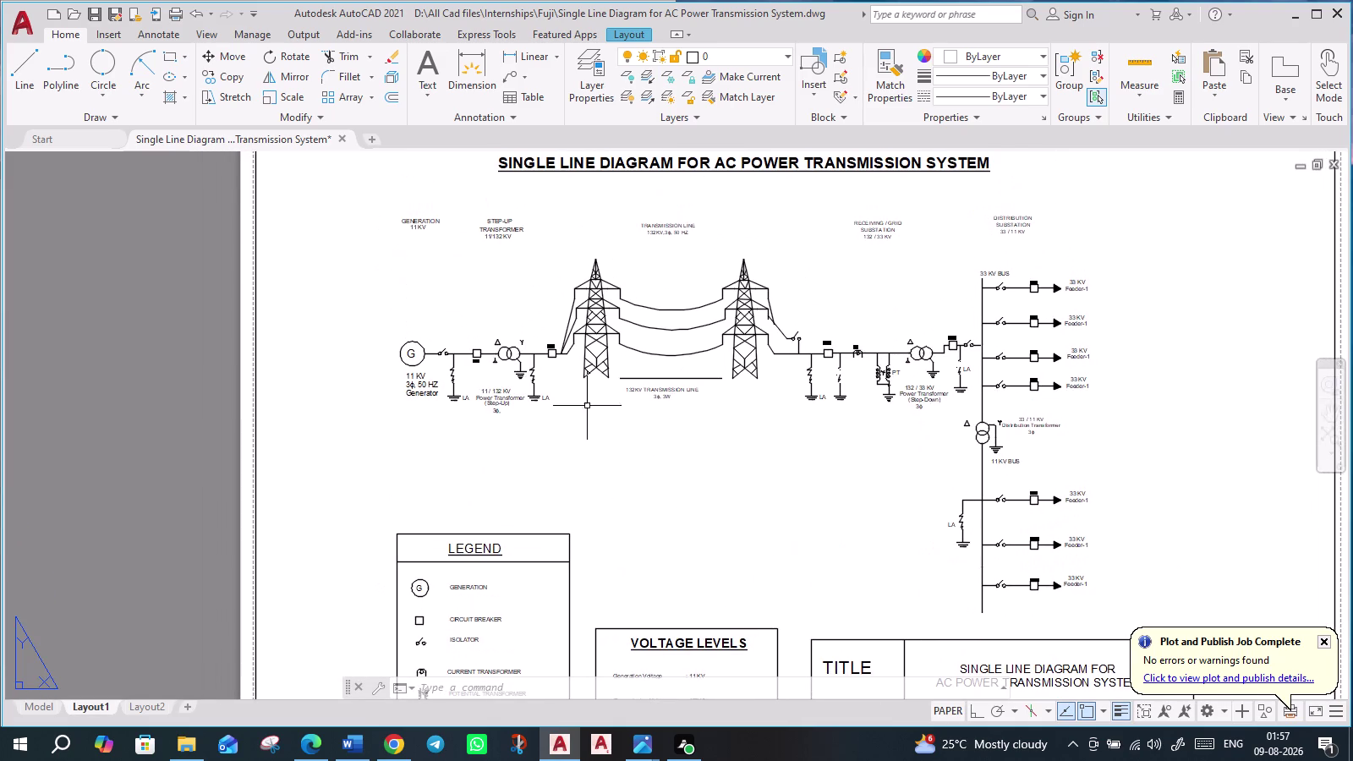
scroll(up, 3)
scroll(up, 3)
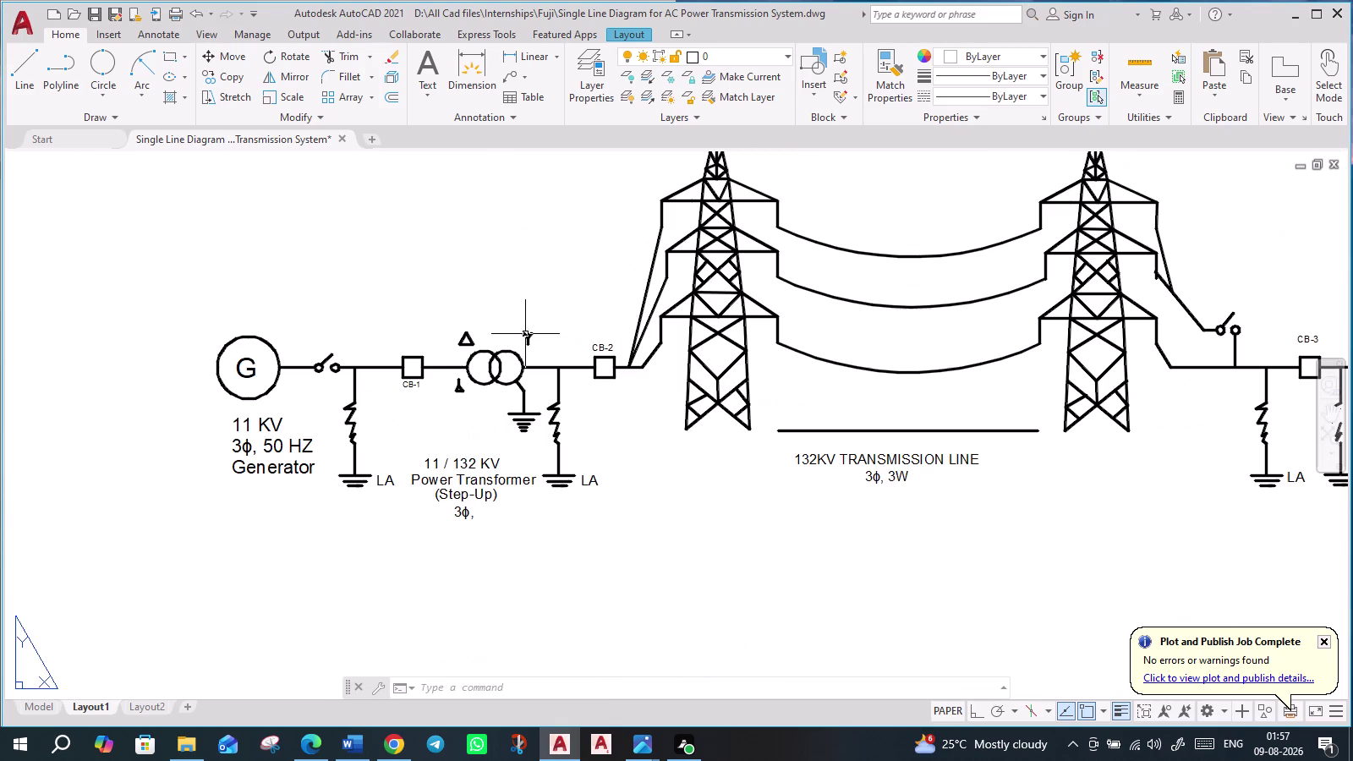
scroll(down, 3)
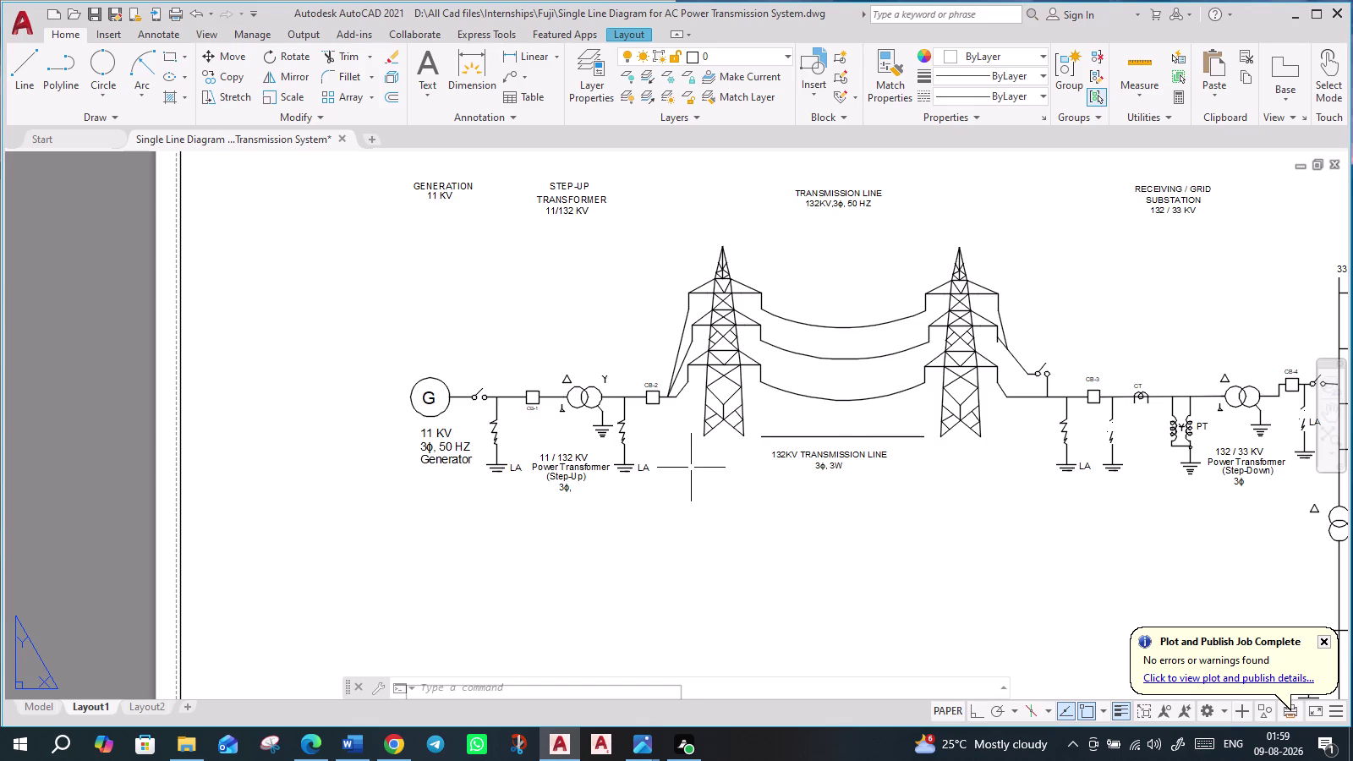
Pan the layout sheet down so the diagram title at the top is in view.
scroll(down, 3)
scroll(up, 3)
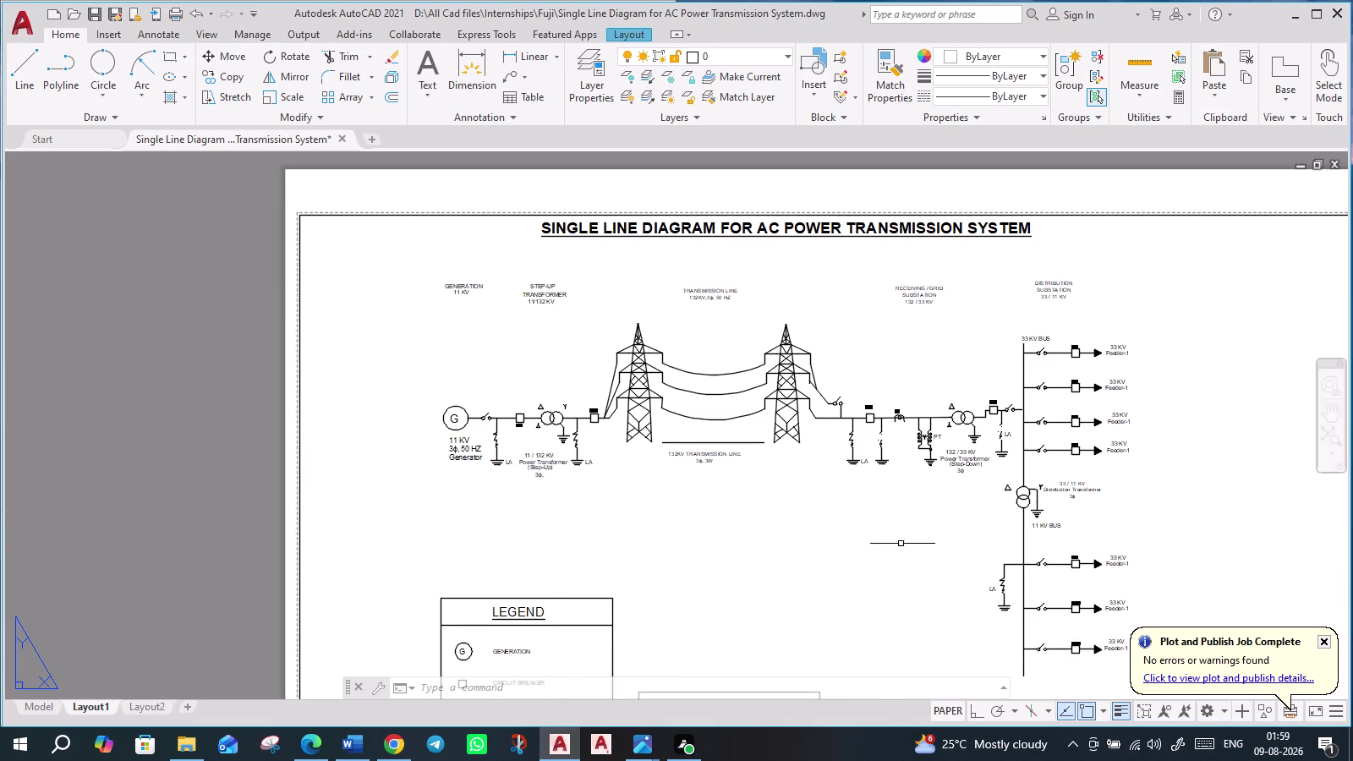
middle_drag(899, 540, 723, 402)
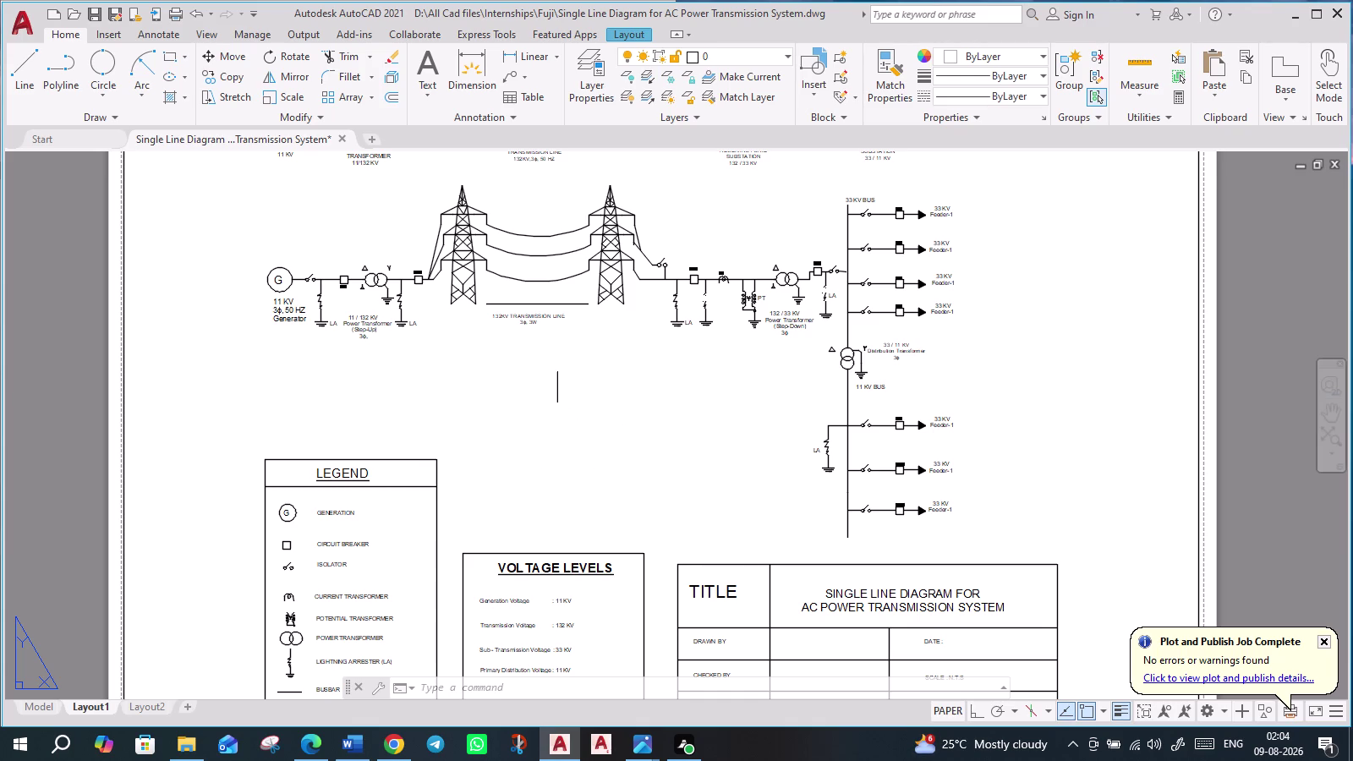
middle_drag(463, 447, 473, 584)
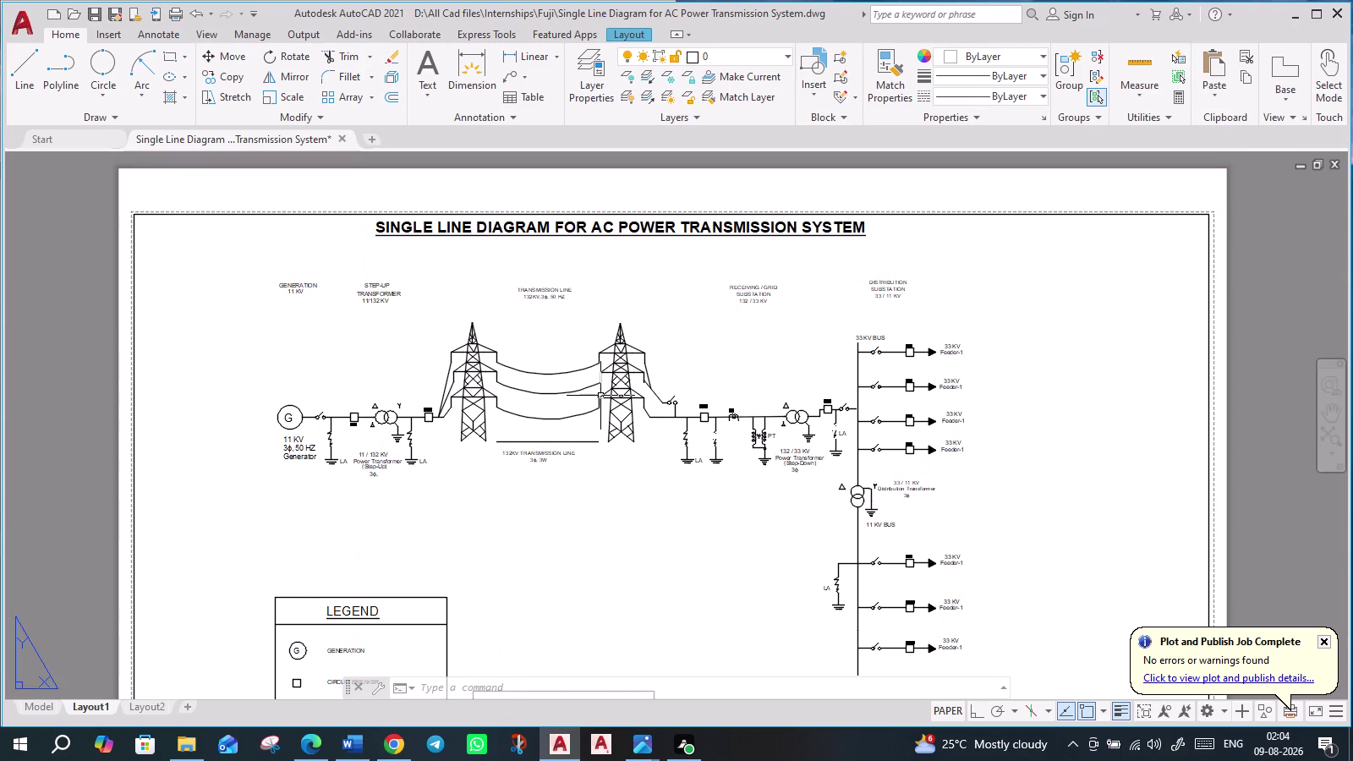